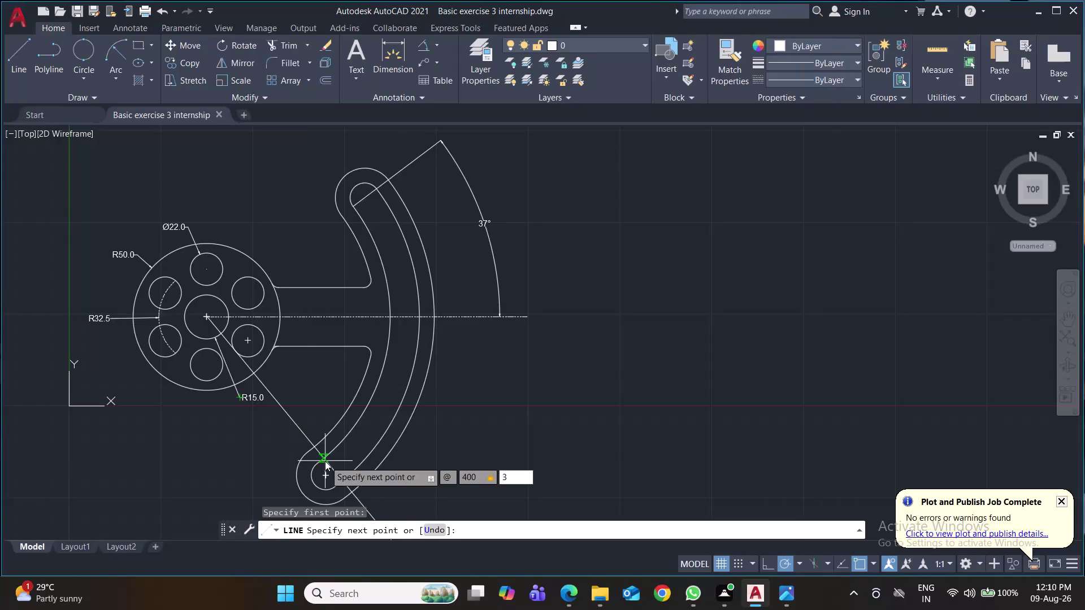
text(23)
key(Return)
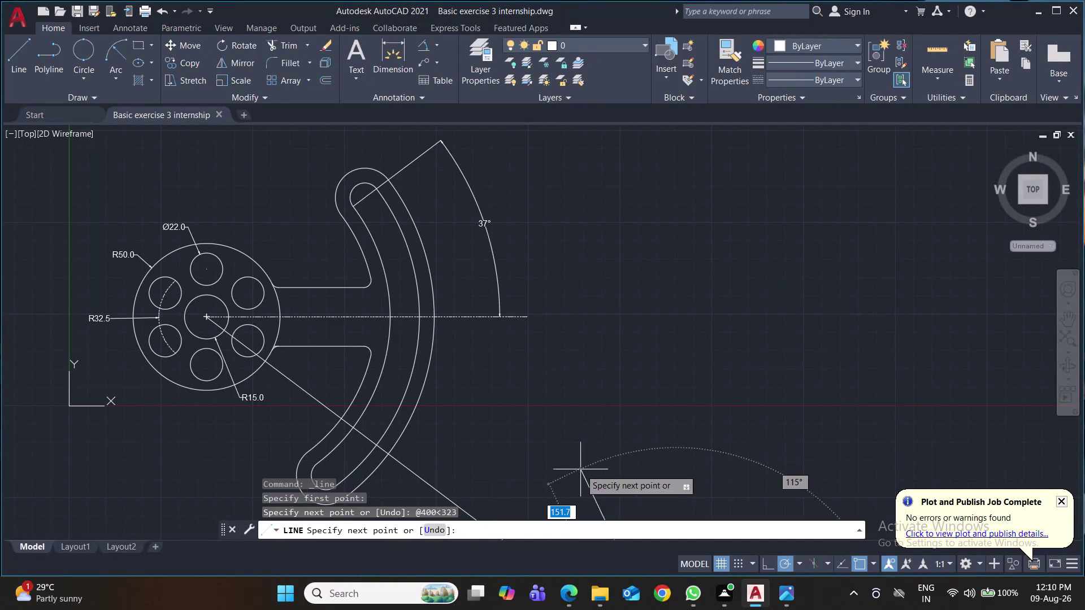
key(Return)
middle_drag(609, 459, 609, 373)
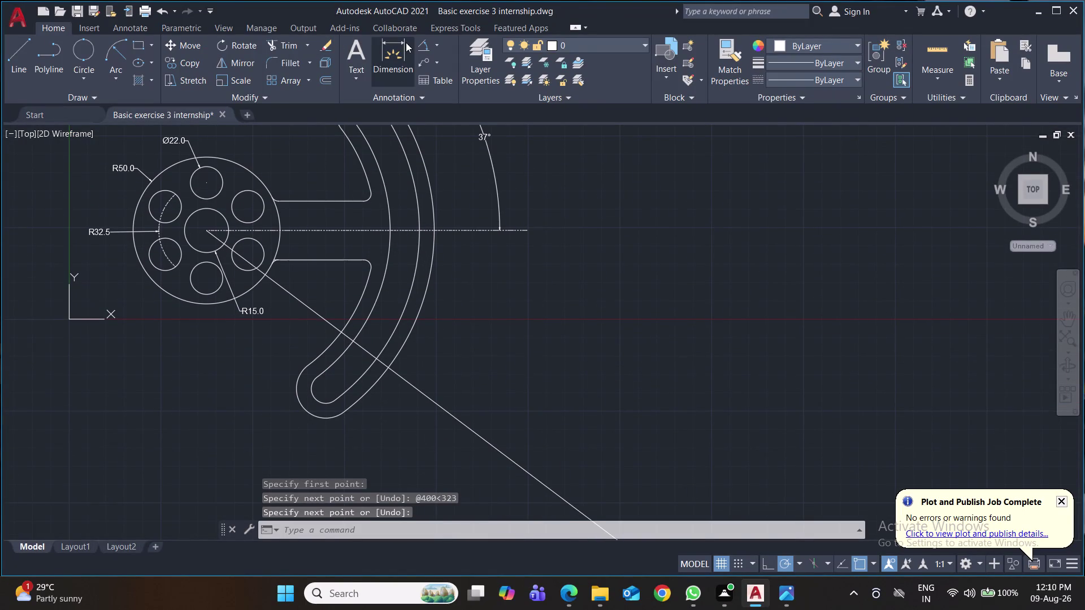
Add a 37° angular dimension between the horizontal centreline and the new line.
click(423, 42)
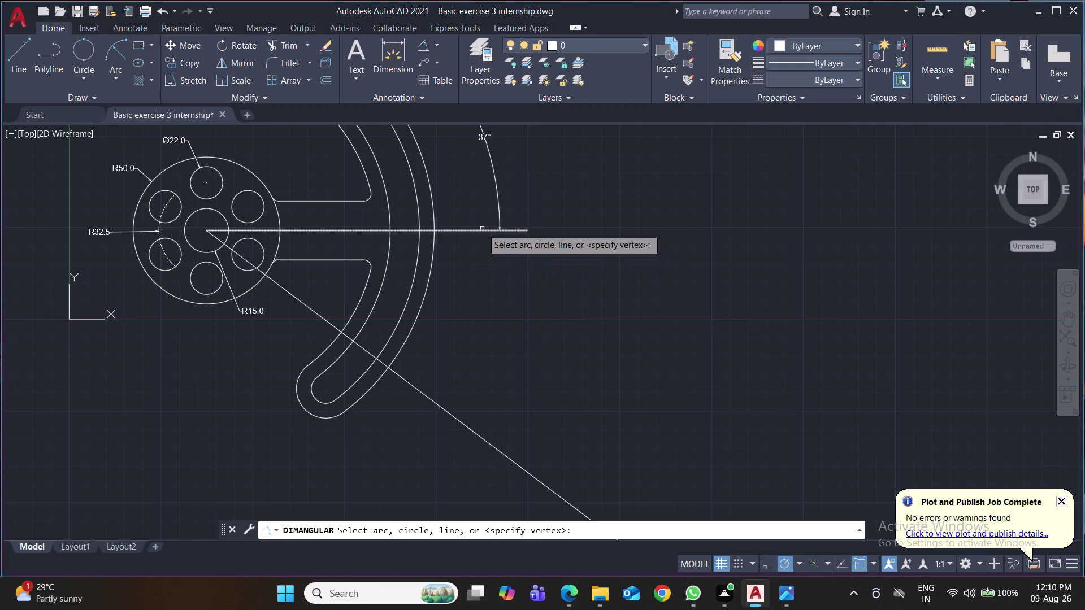
click(482, 229)
click(407, 383)
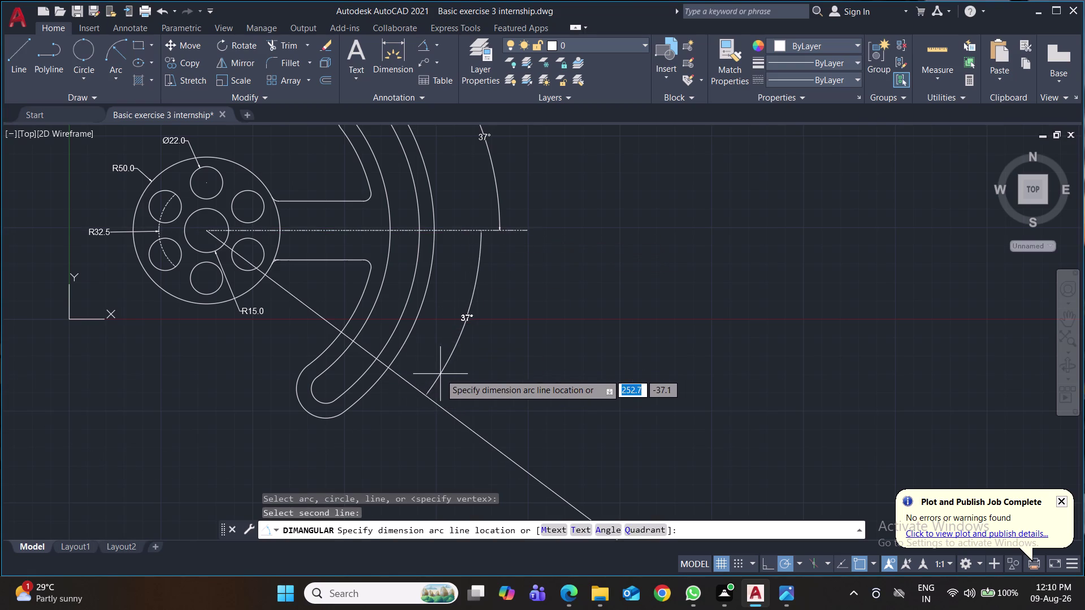
click(440, 374)
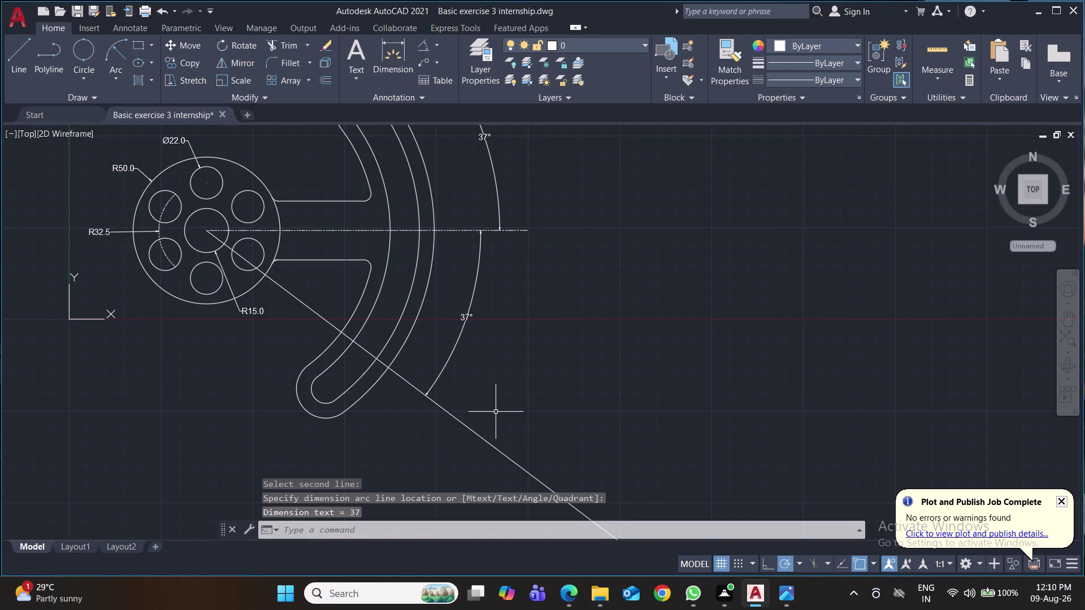
Trim the line beyond the arm and cut back the old arm end arcs.
key(t)
key(r)
key(Return)
click(468, 429)
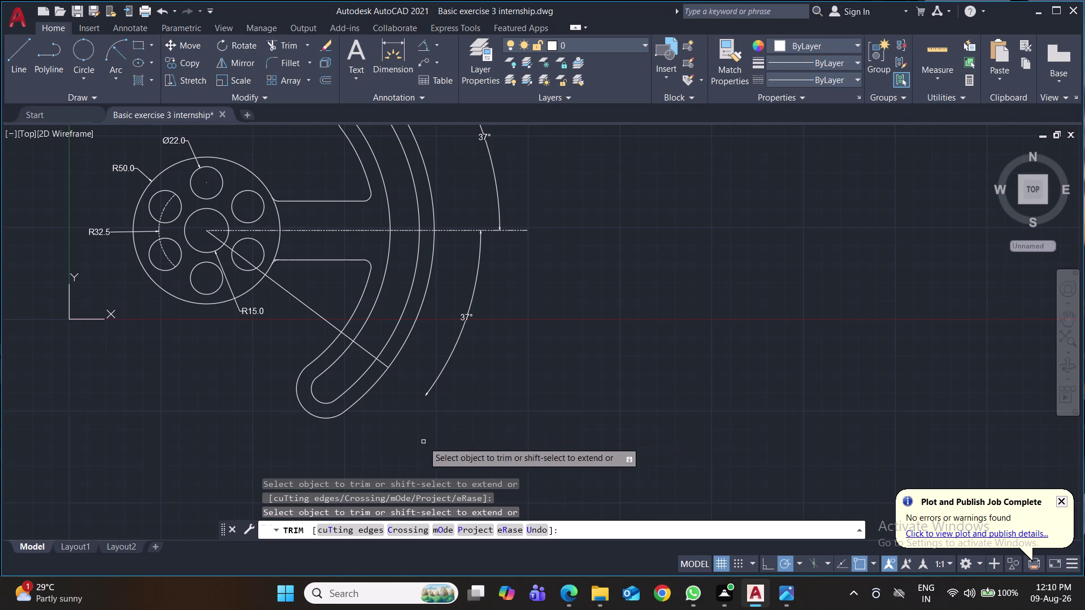
click(299, 347)
click(361, 427)
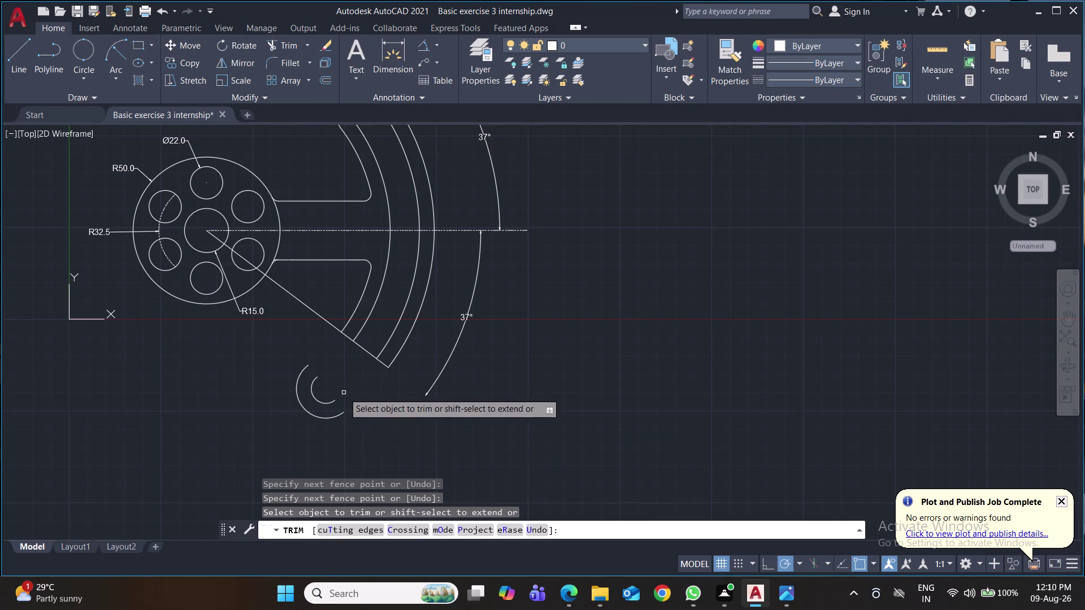
click(341, 379)
Trim the remaining old end fragments past the 37° line and save the drawing.
click(281, 413)
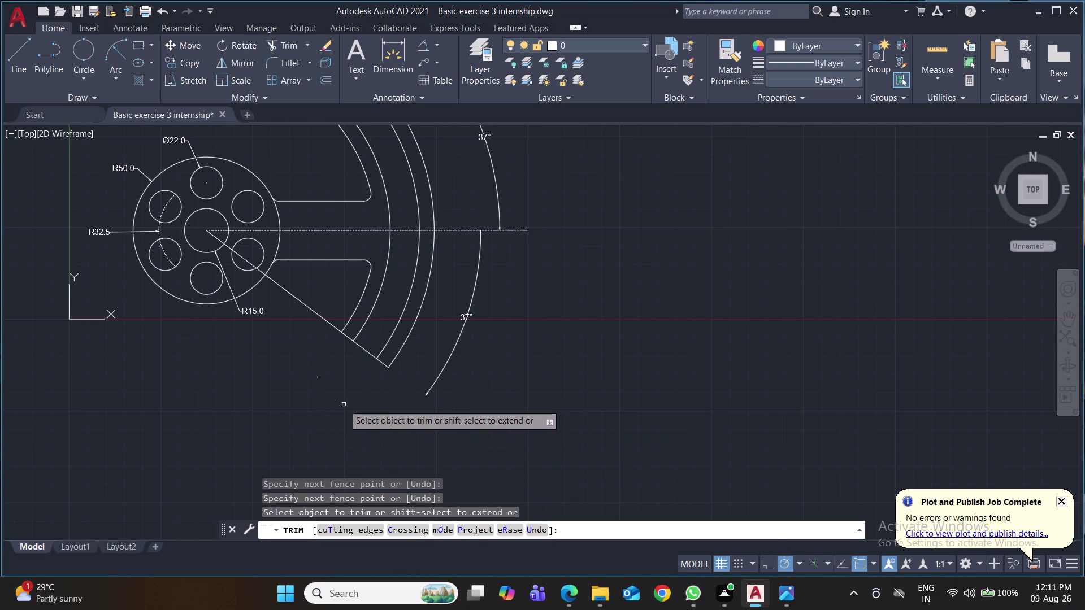
click(343, 405)
click(316, 377)
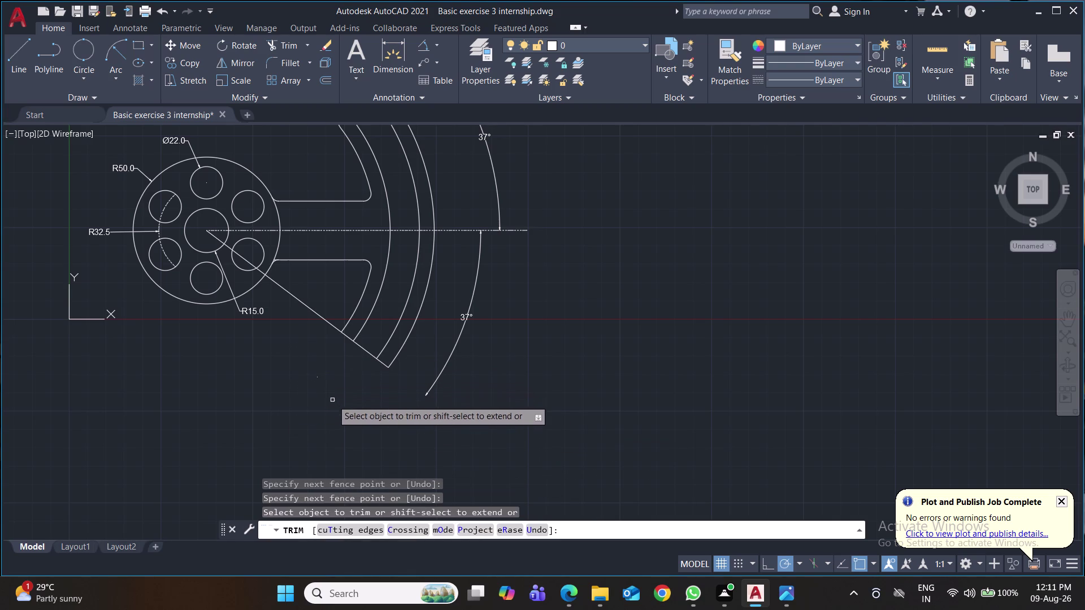
click(336, 402)
click(316, 377)
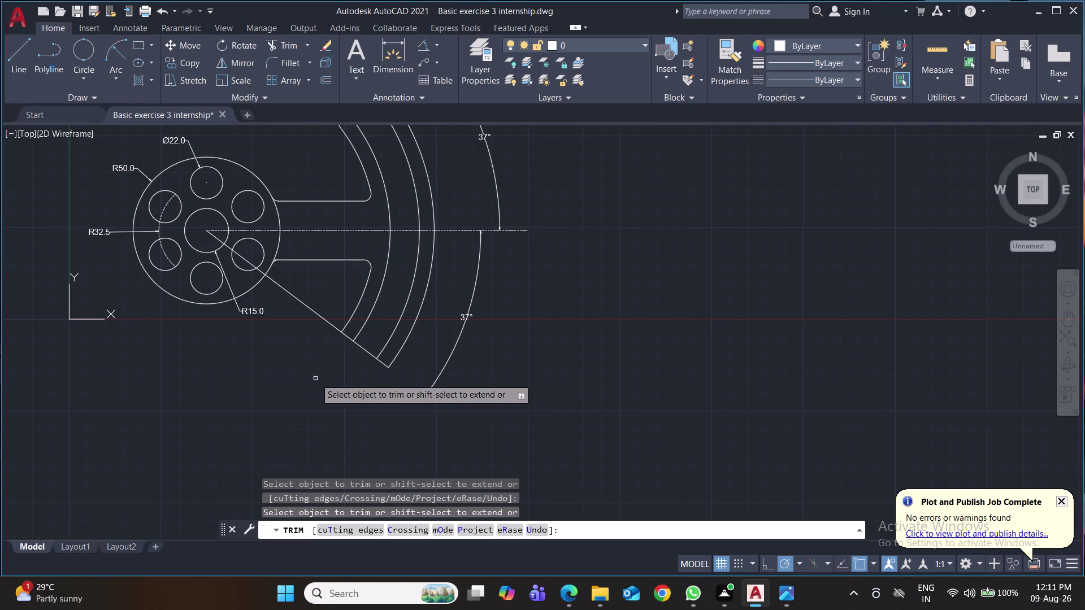
click(316, 379)
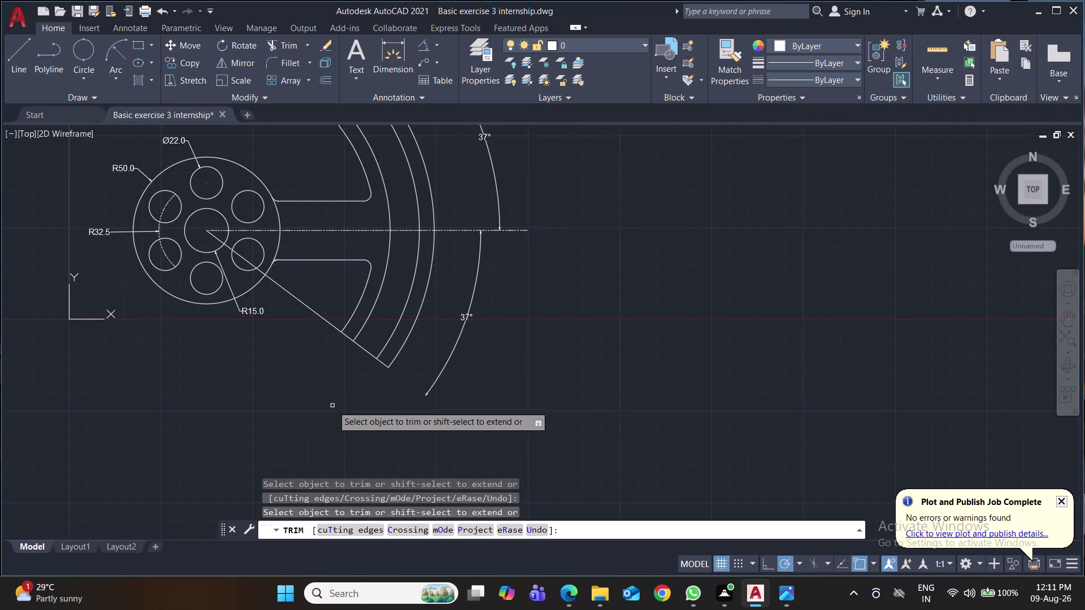
scroll(up, 3)
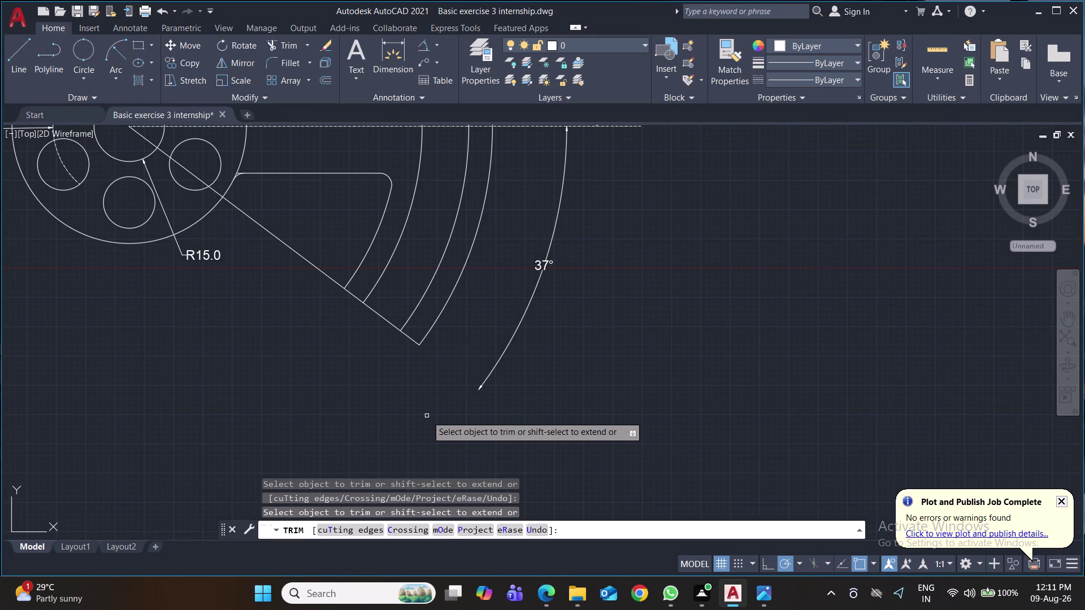
key(ctrl+s)
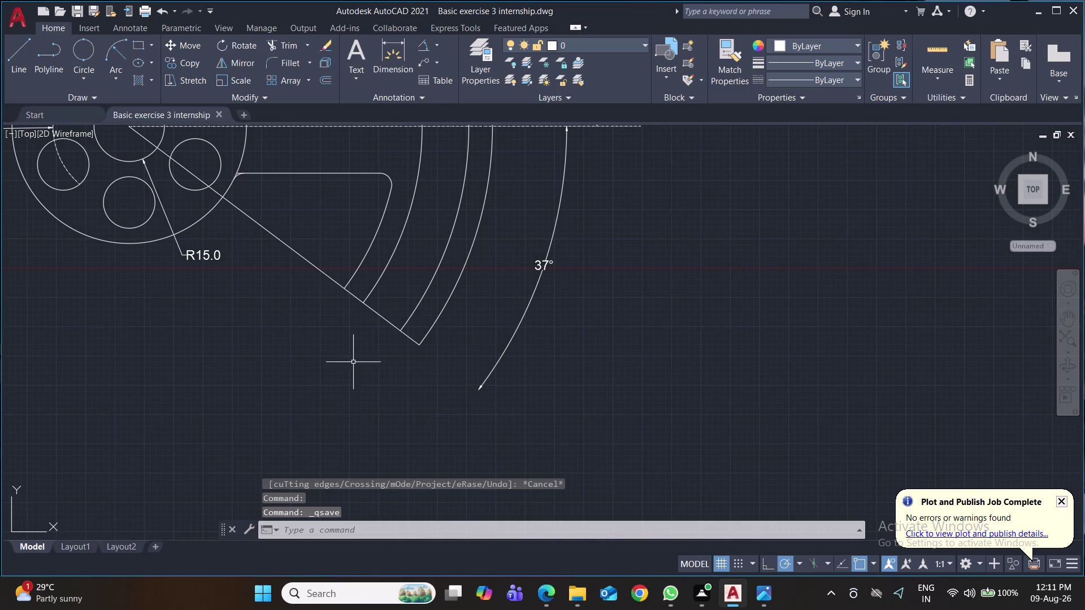
click(80, 53)
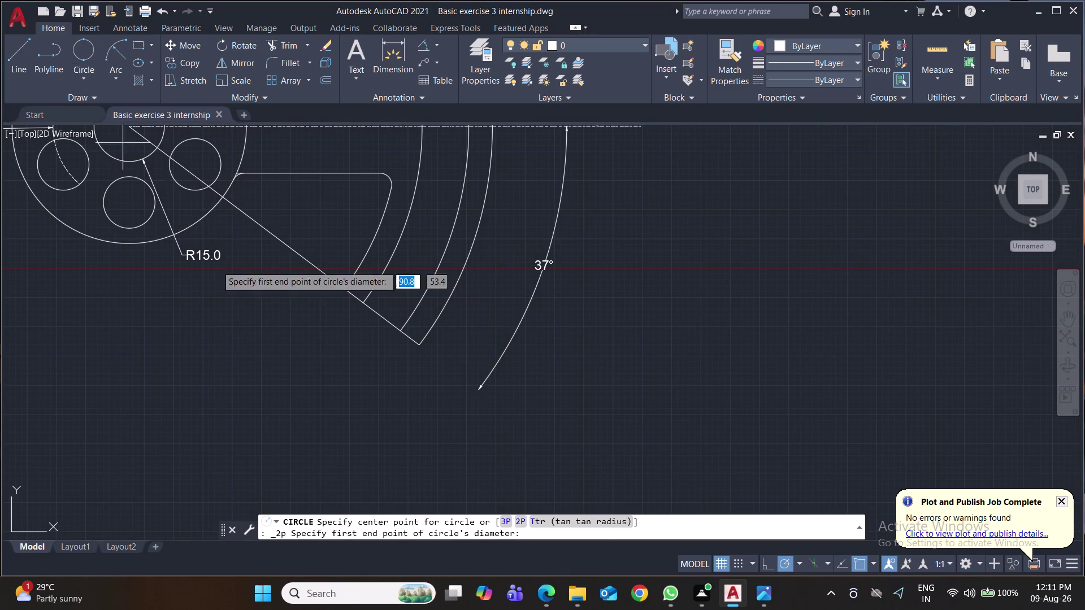
Draw two 2-point circles spanning the arm and slot widths, then save.
click(341, 287)
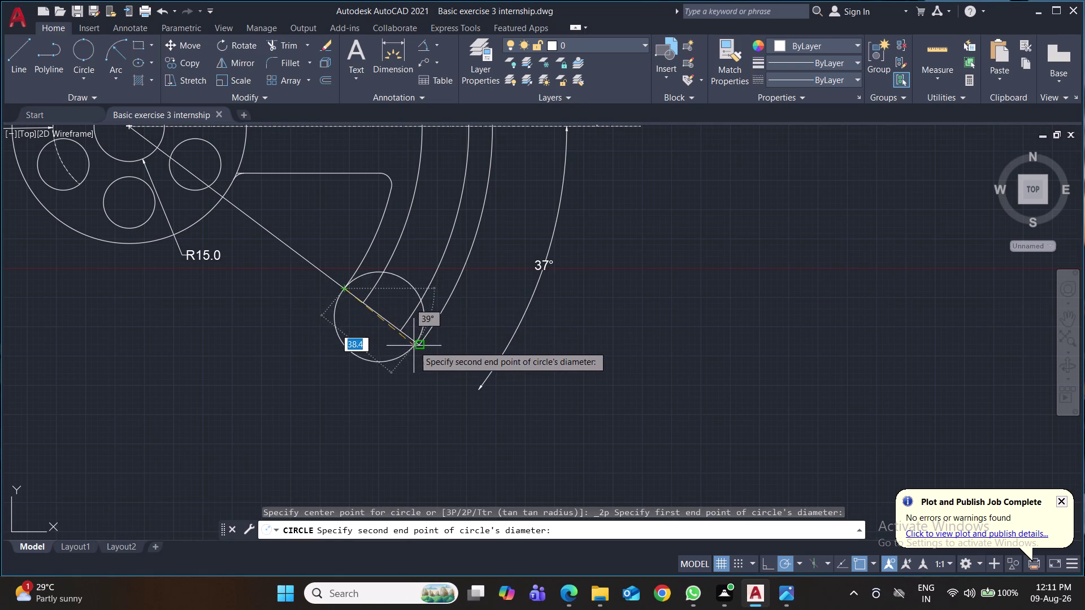
click(418, 346)
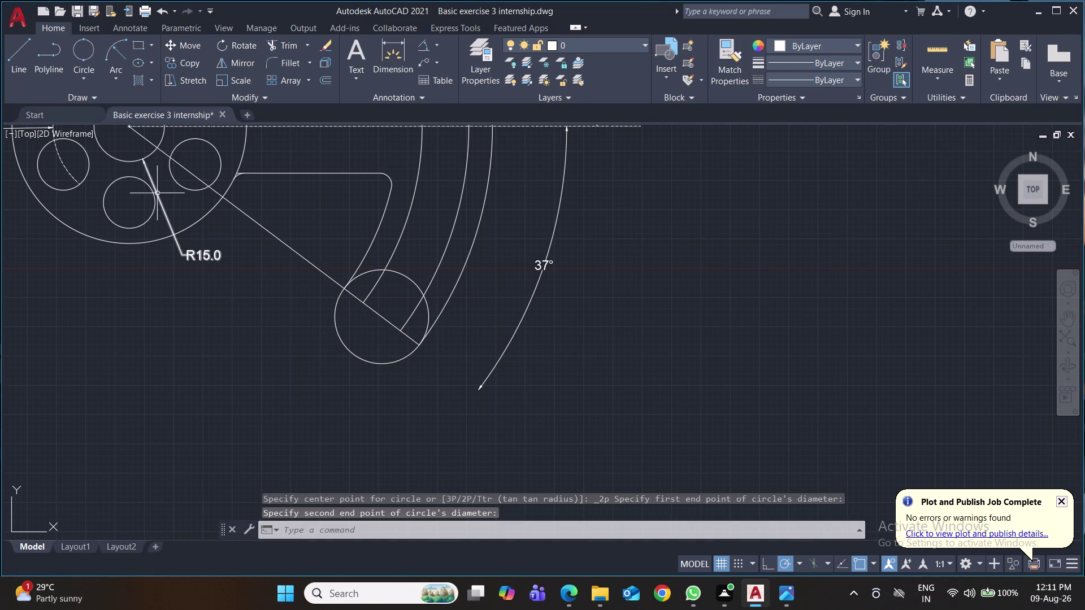
click(87, 57)
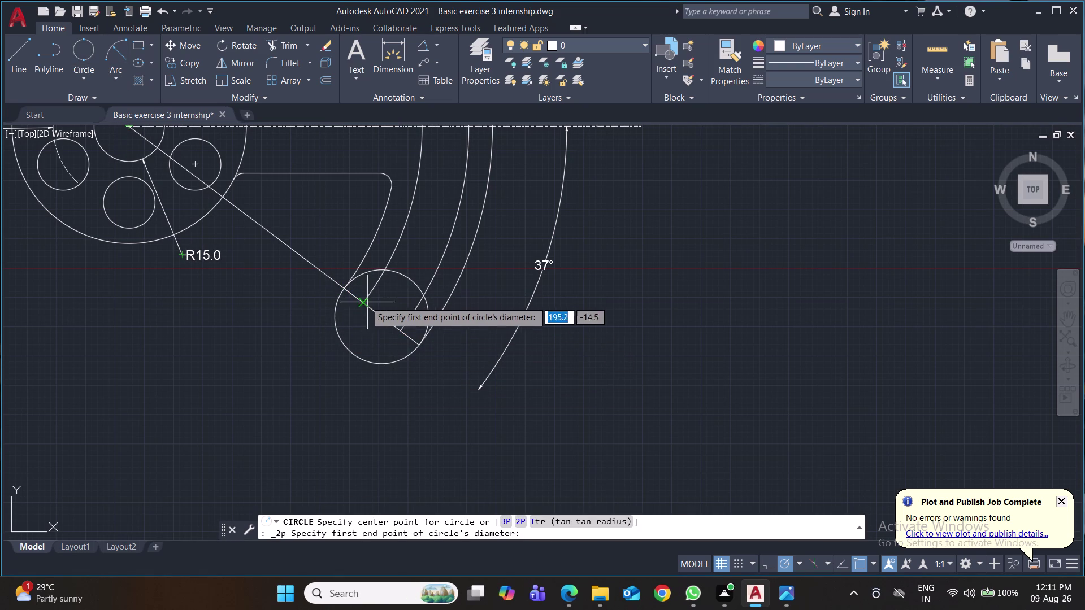
click(364, 303)
click(400, 332)
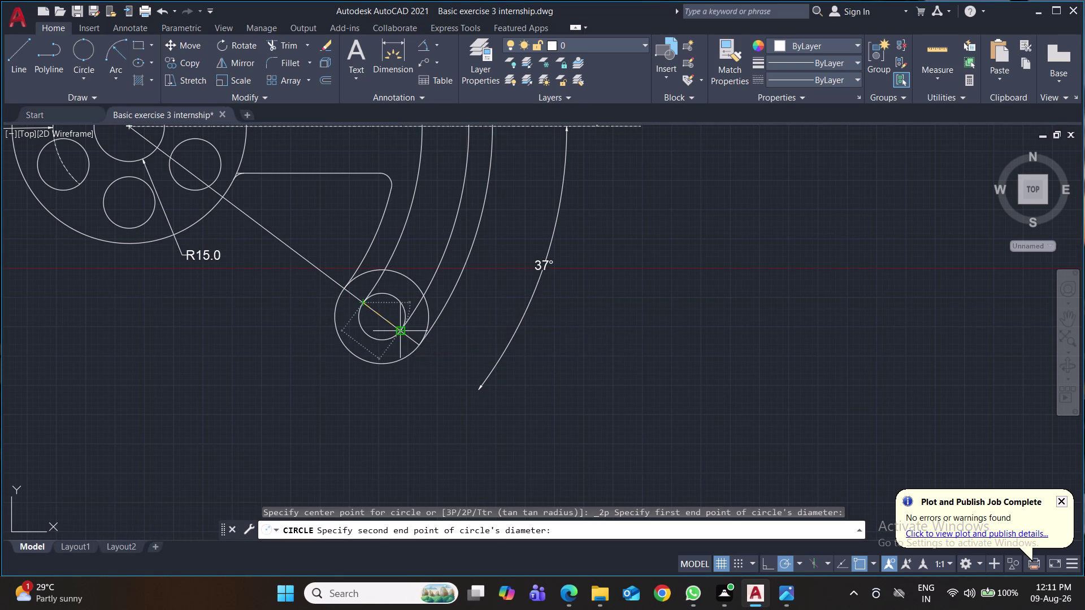
key(ctrl+s)
Trim the unwanted inner halves of the arm and slot circles.
text(t)
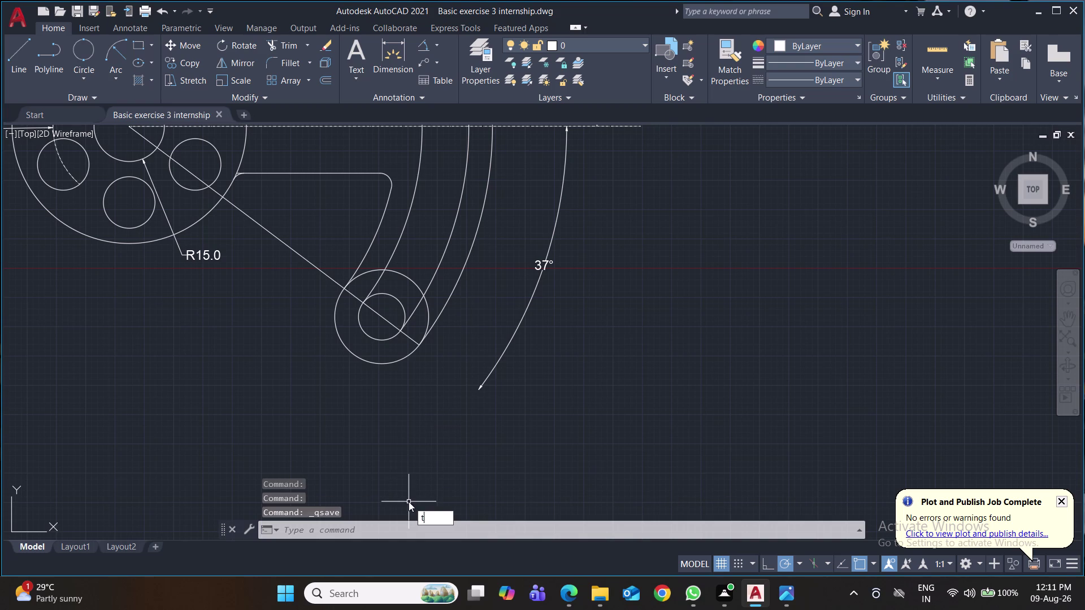
text(r)
key(Return)
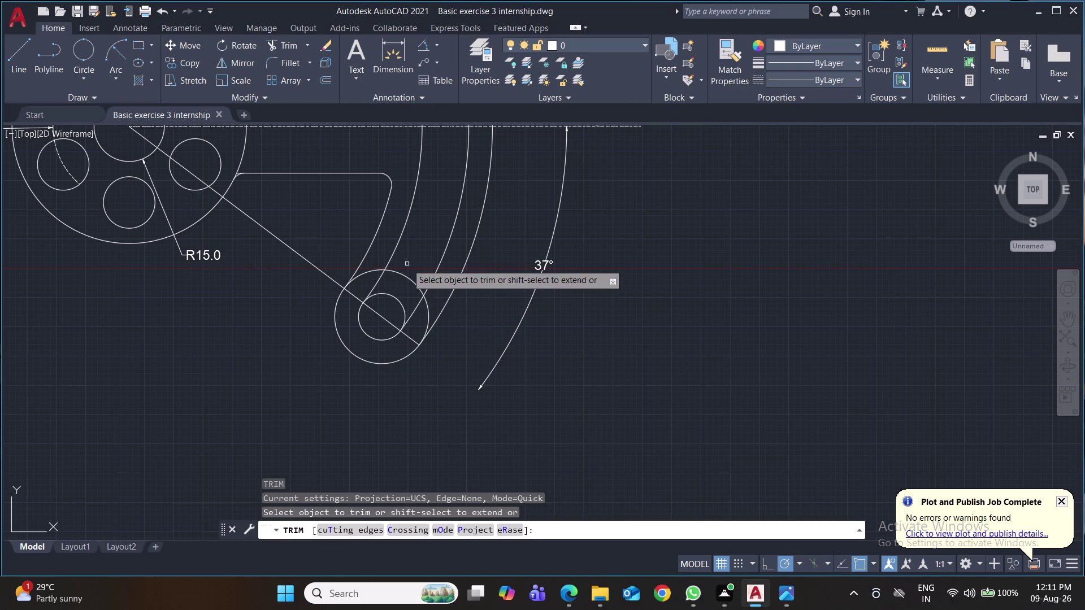
click(413, 253)
click(387, 308)
click(389, 302)
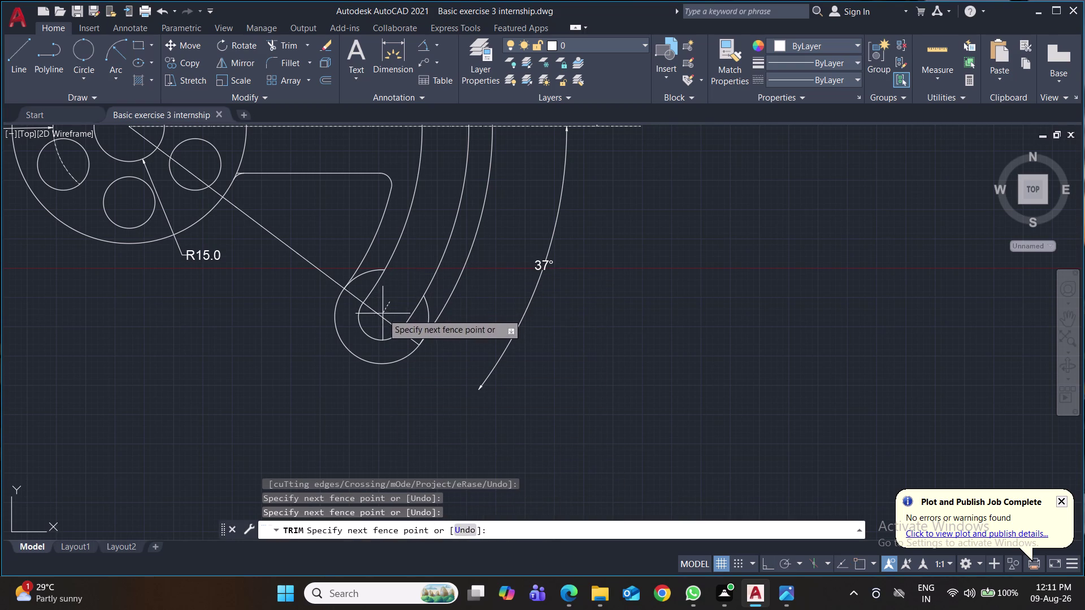
click(378, 319)
click(370, 265)
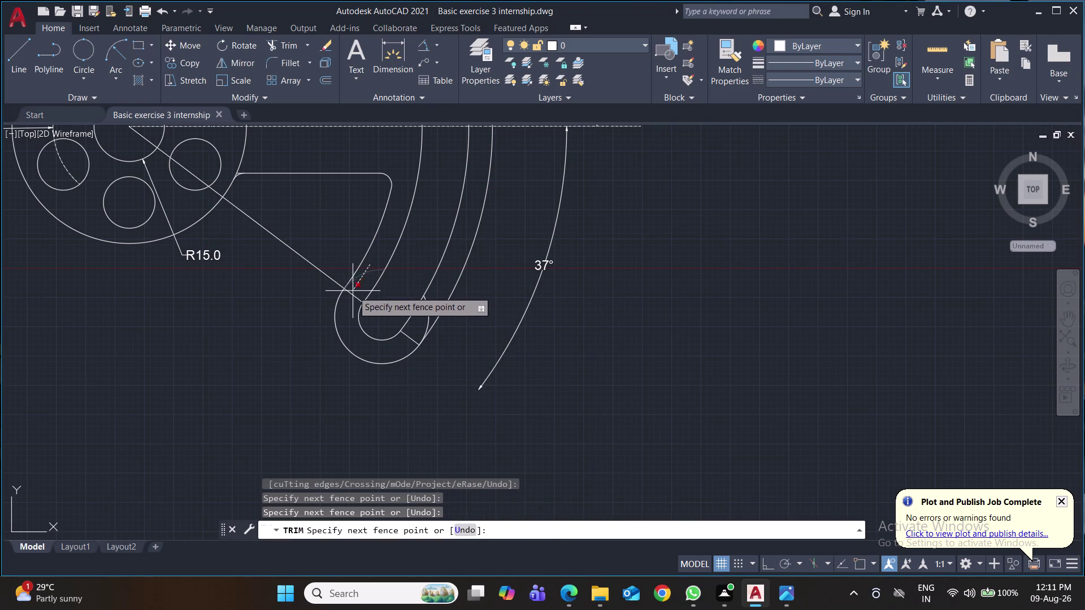
click(349, 297)
click(433, 304)
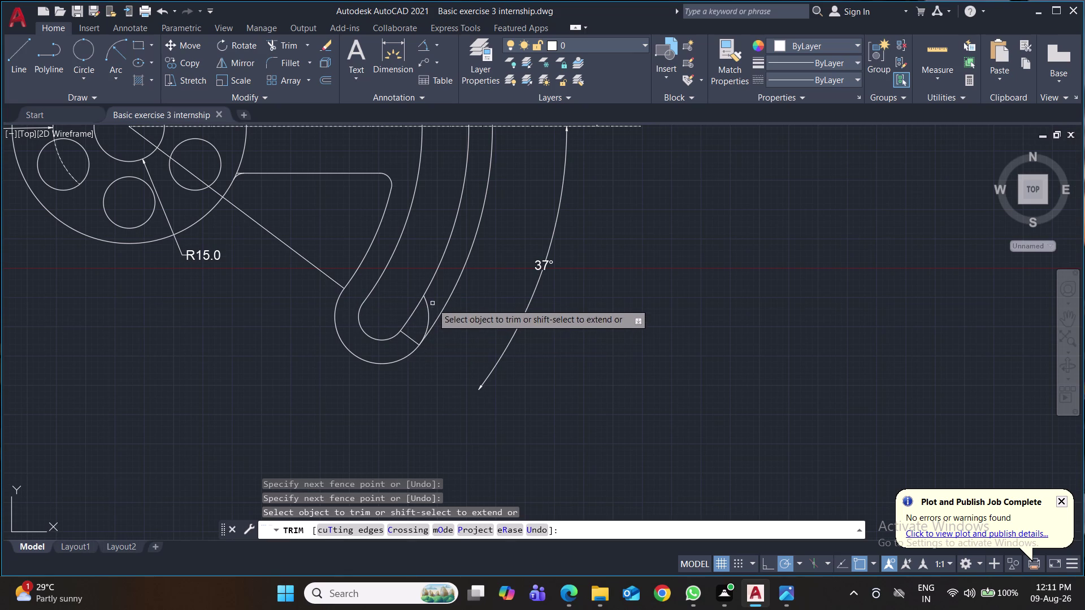
click(424, 317)
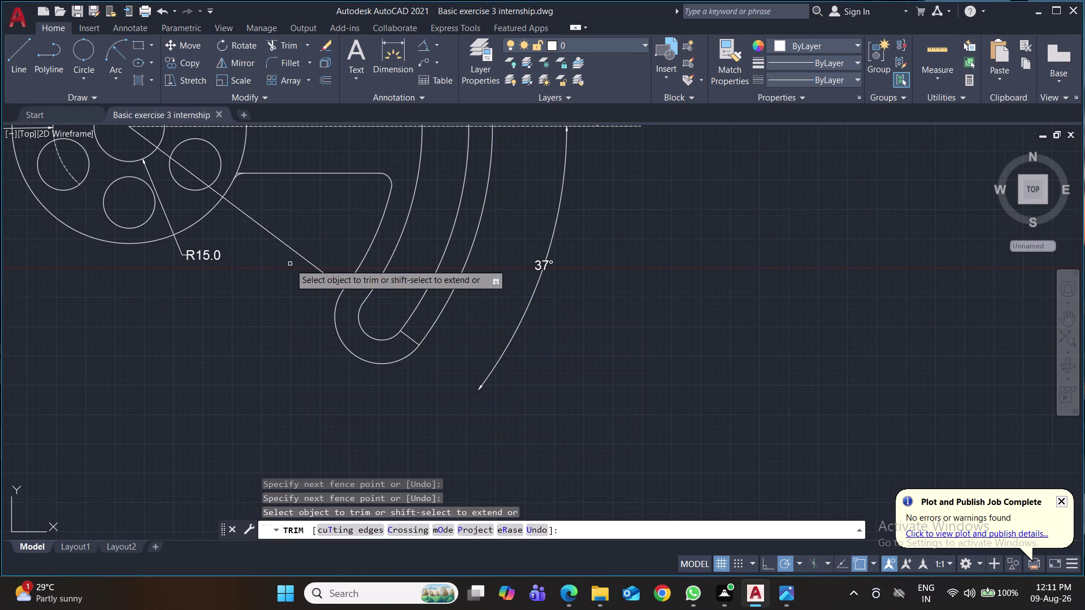
Trim the leftover radial line inside the arm, hub and neck.
click(294, 253)
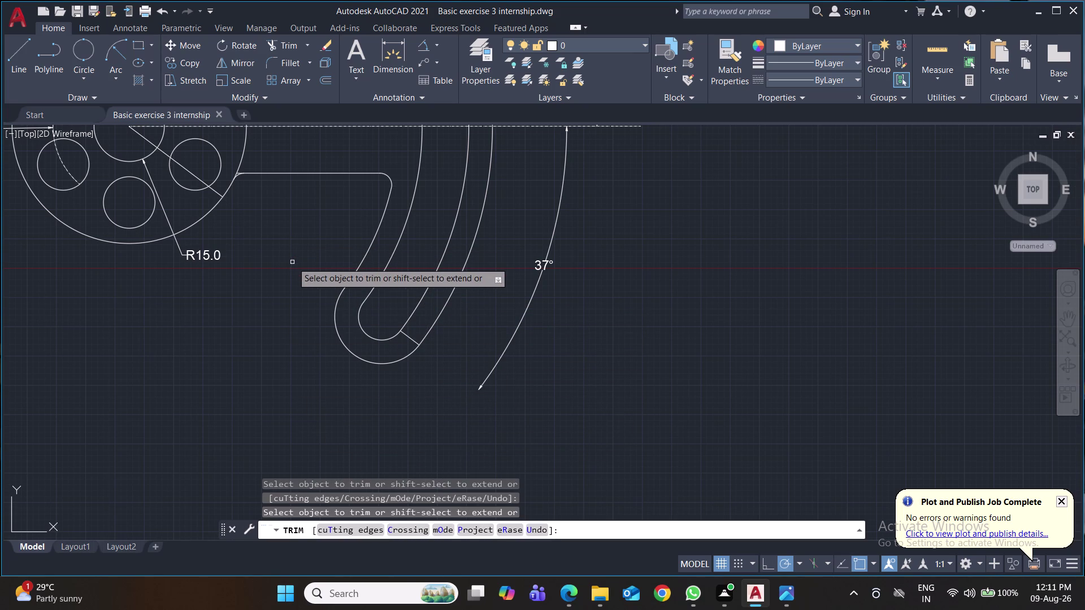
middle_drag(284, 265, 391, 395)
click(252, 268)
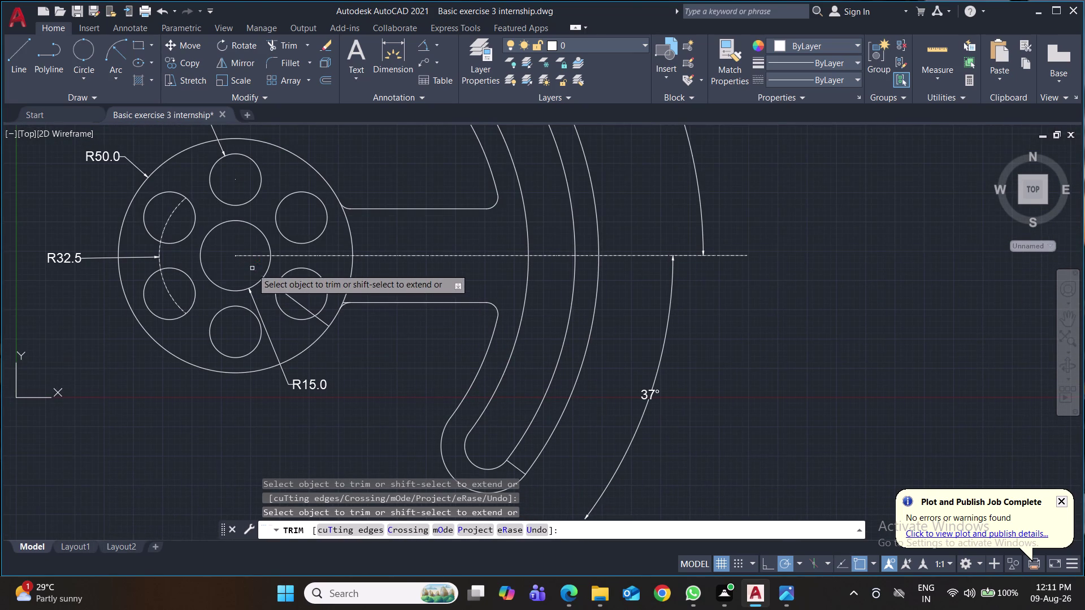
click(271, 284)
click(289, 298)
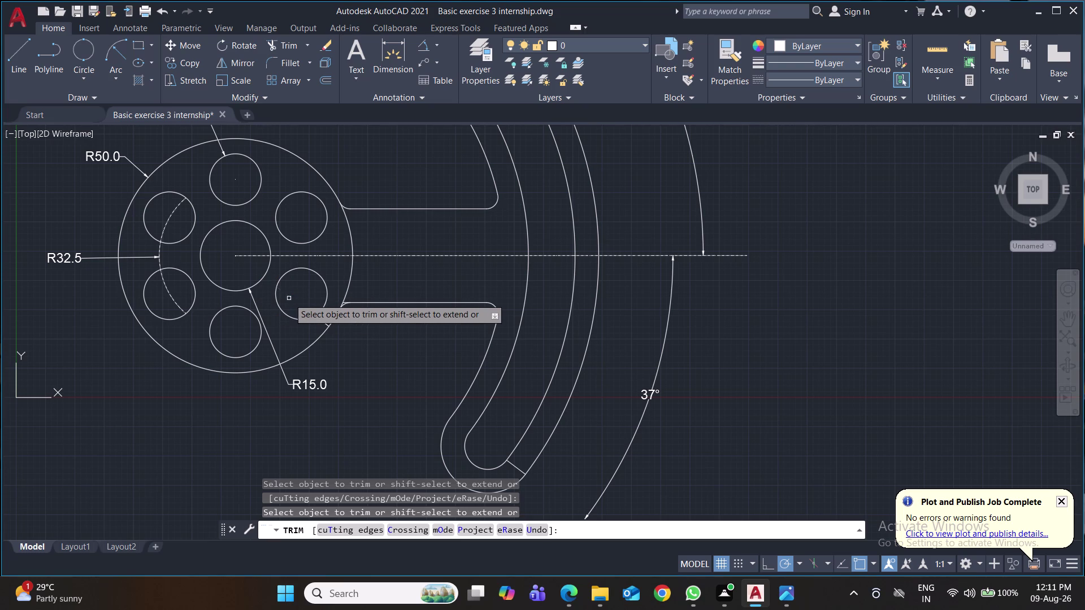
click(325, 321)
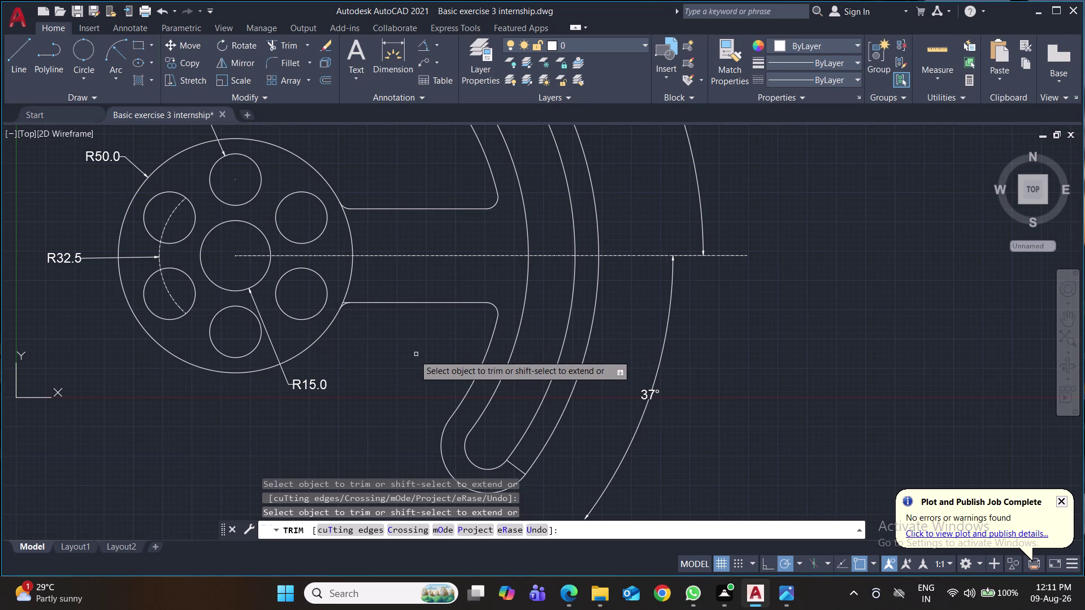
scroll(down, 3)
middle_drag(725, 344, 641, 296)
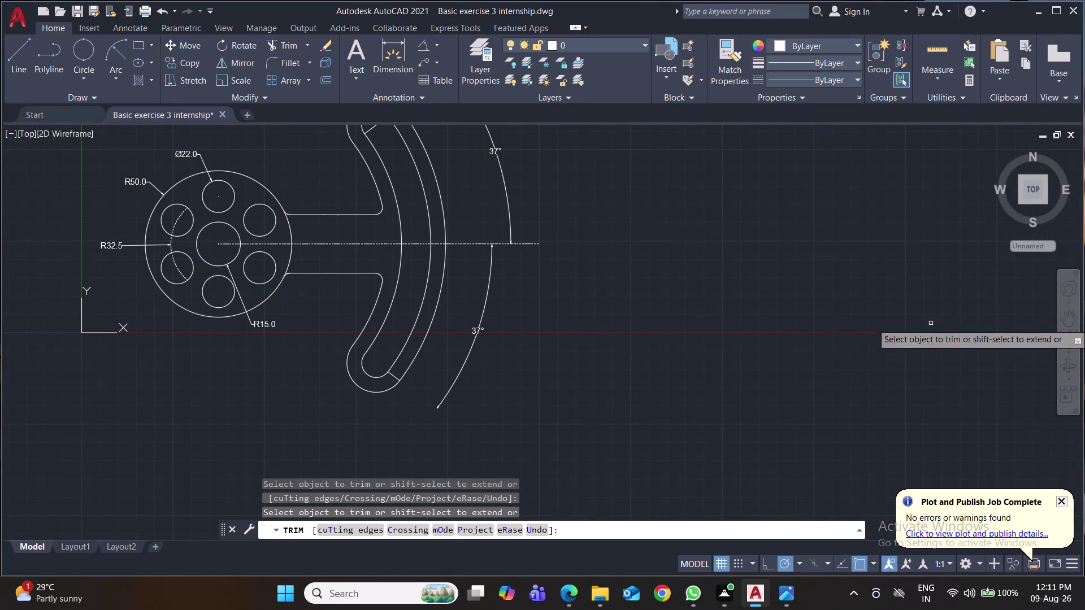
Dimension the 37° angle between the centreline and lower radial line.
click(424, 44)
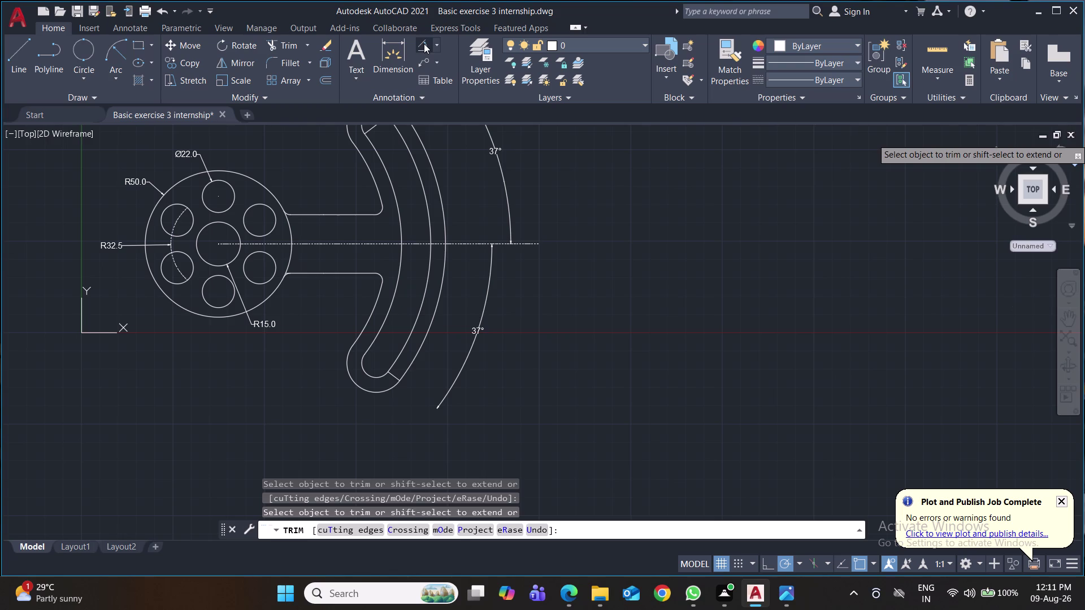
click(396, 376)
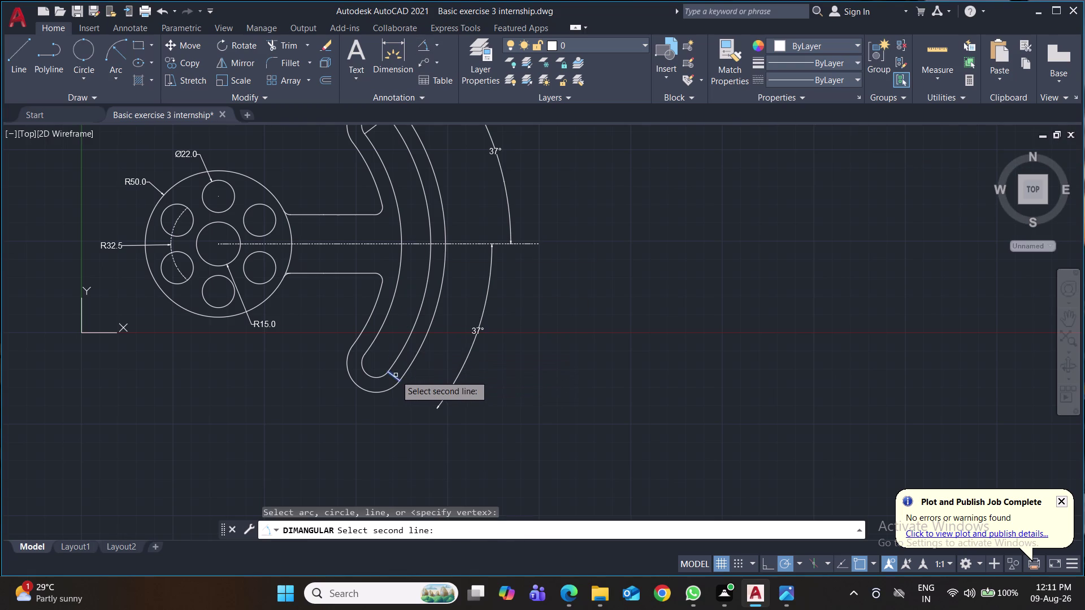
click(455, 245)
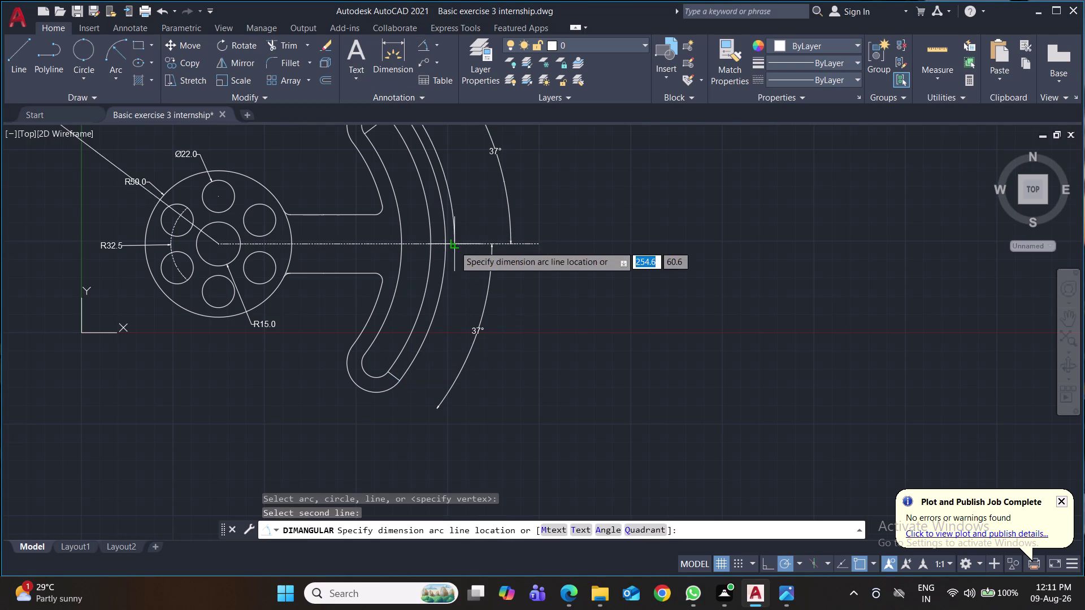
click(497, 331)
Erase the old 37° angle dimension.
click(481, 329)
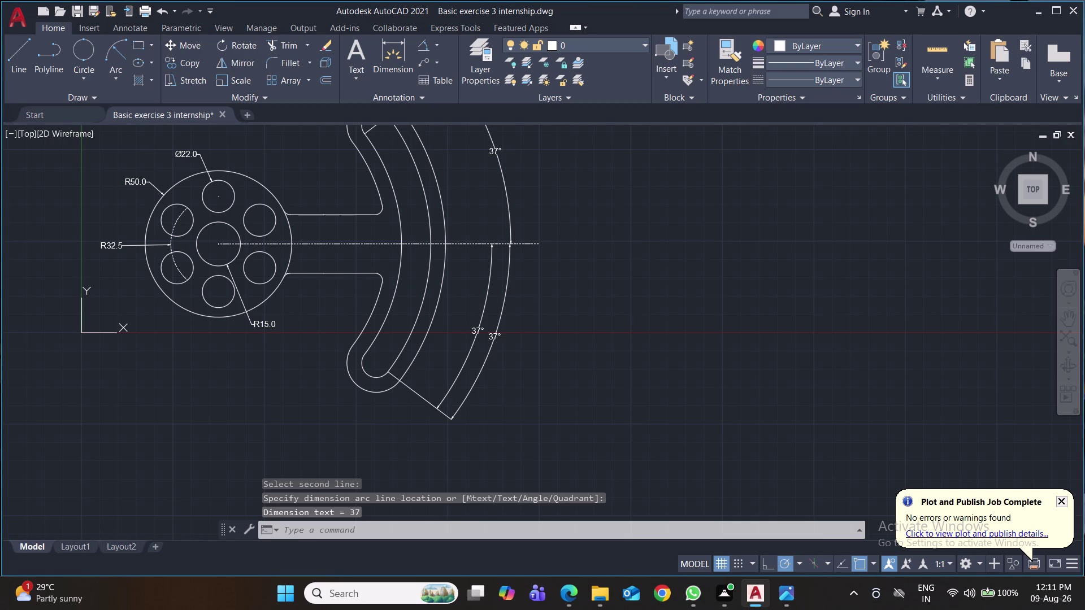
key(Delete)
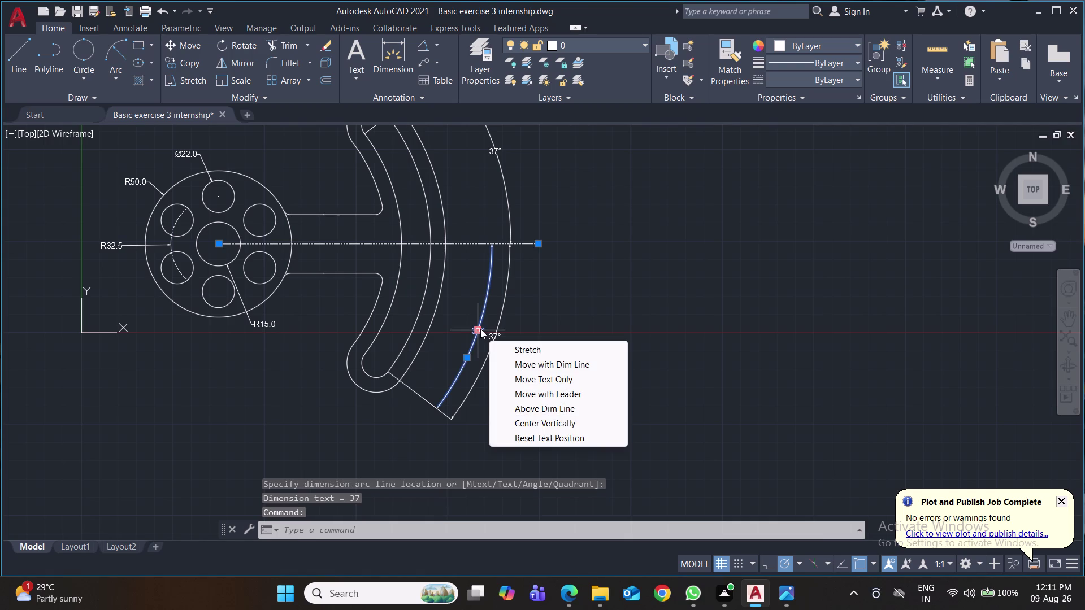
click(486, 317)
key(Delete)
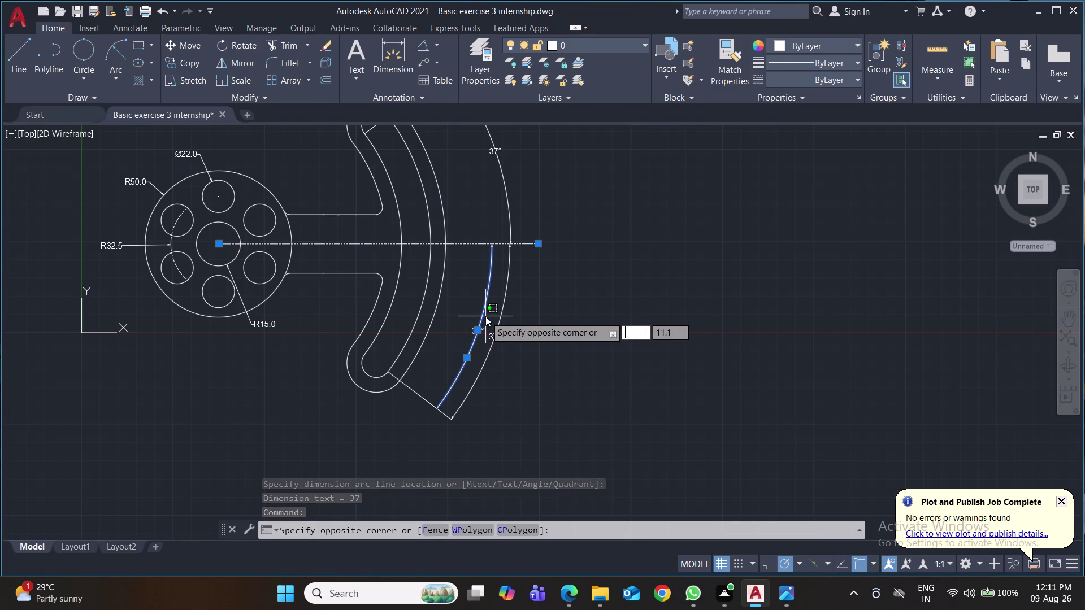
click(486, 316)
key(Delete)
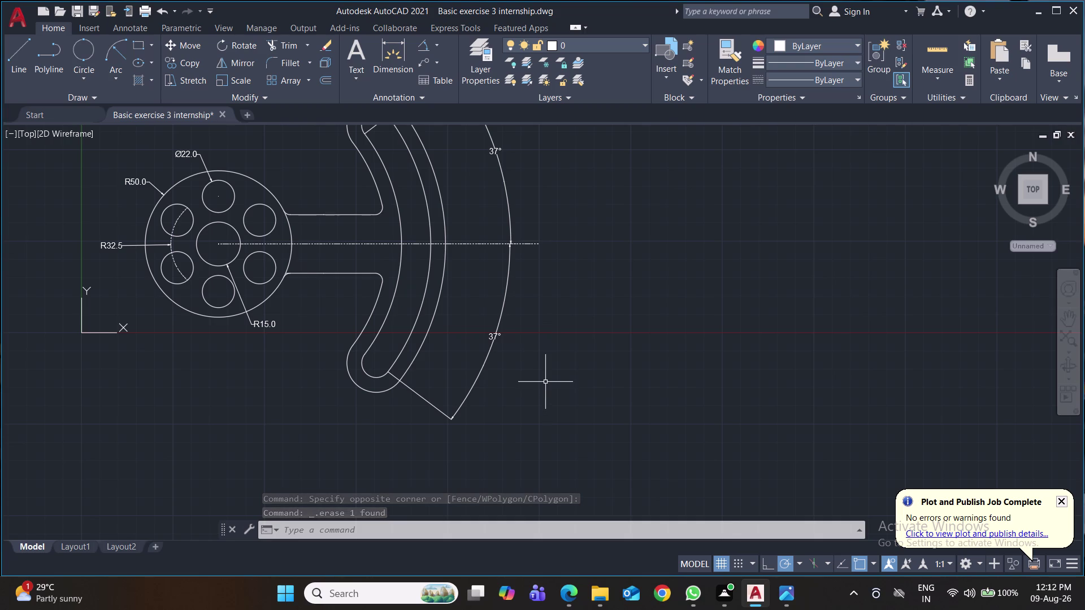
scroll(down, 3)
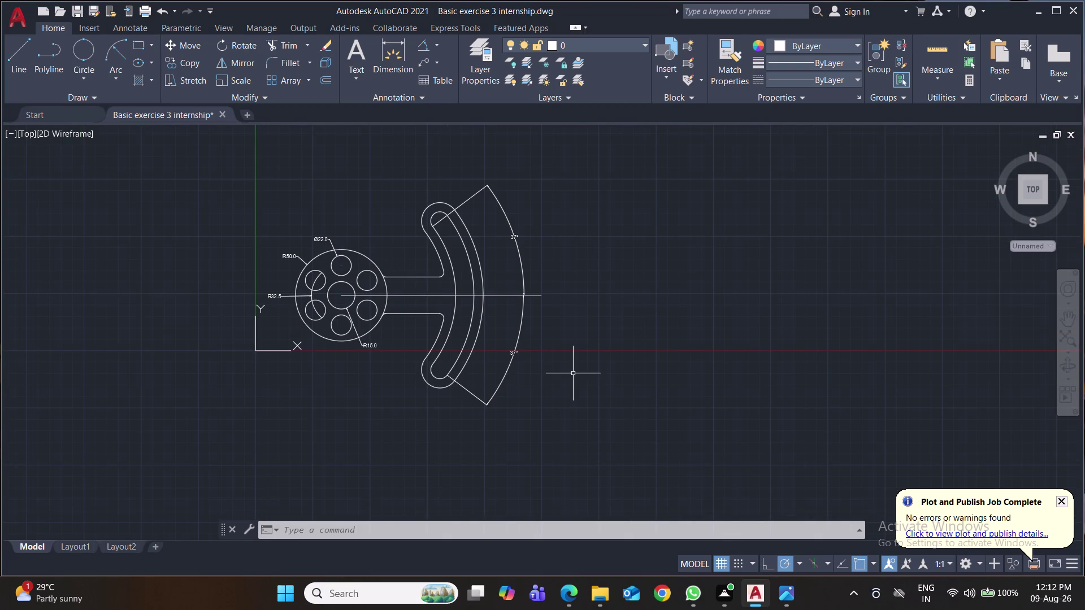
Start a three-point arc at the top slot-end centre, then cancel the misplaced attempt.
scroll(up, 3)
middle_drag(573, 374, 628, 406)
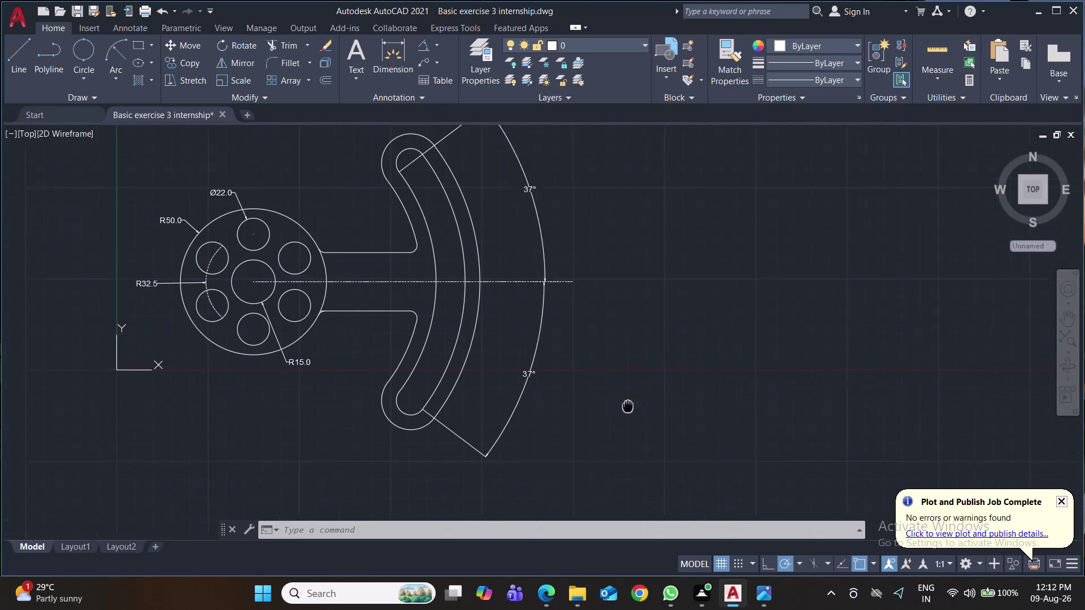
middle_drag(628, 406, 682, 410)
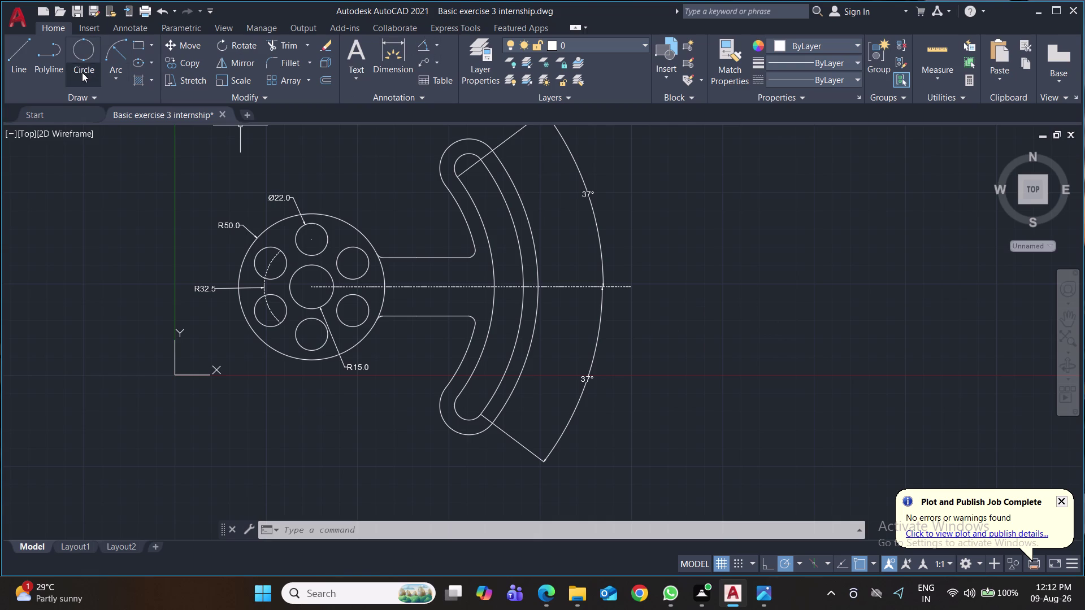
click(110, 72)
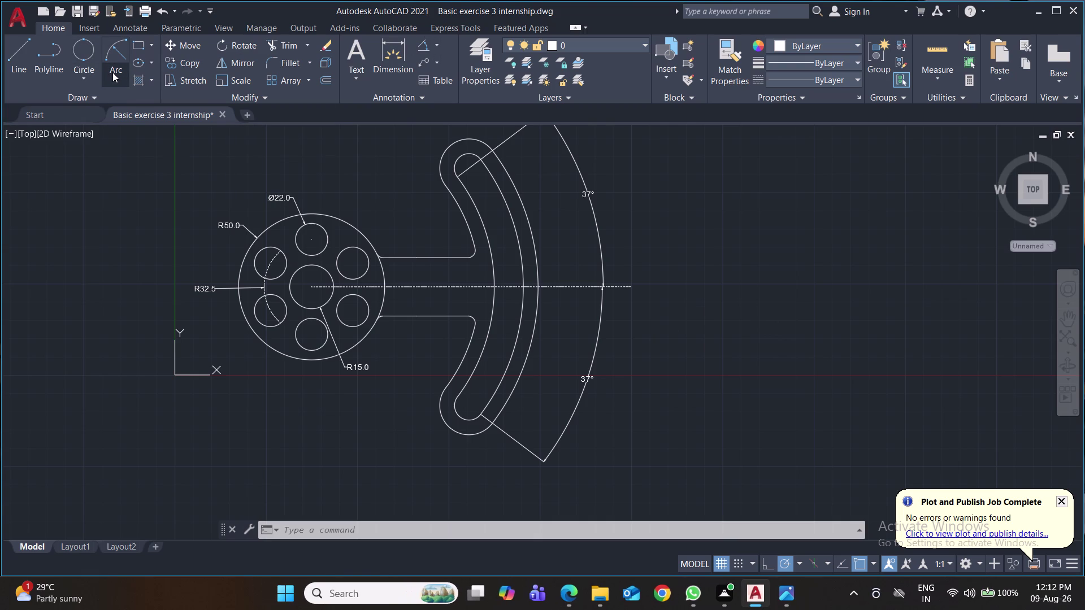
click(150, 106)
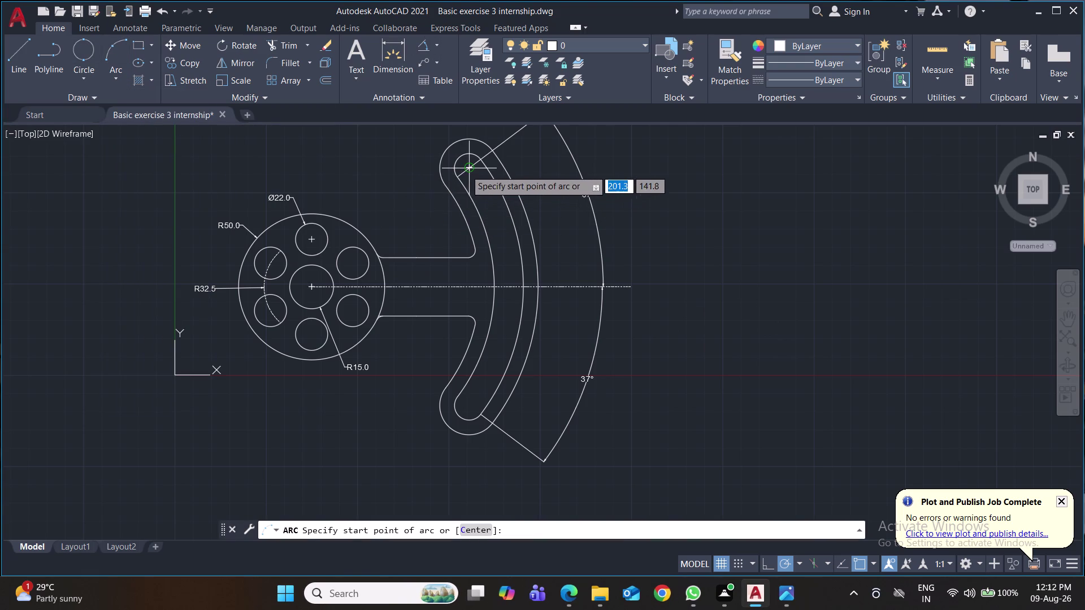
click(469, 169)
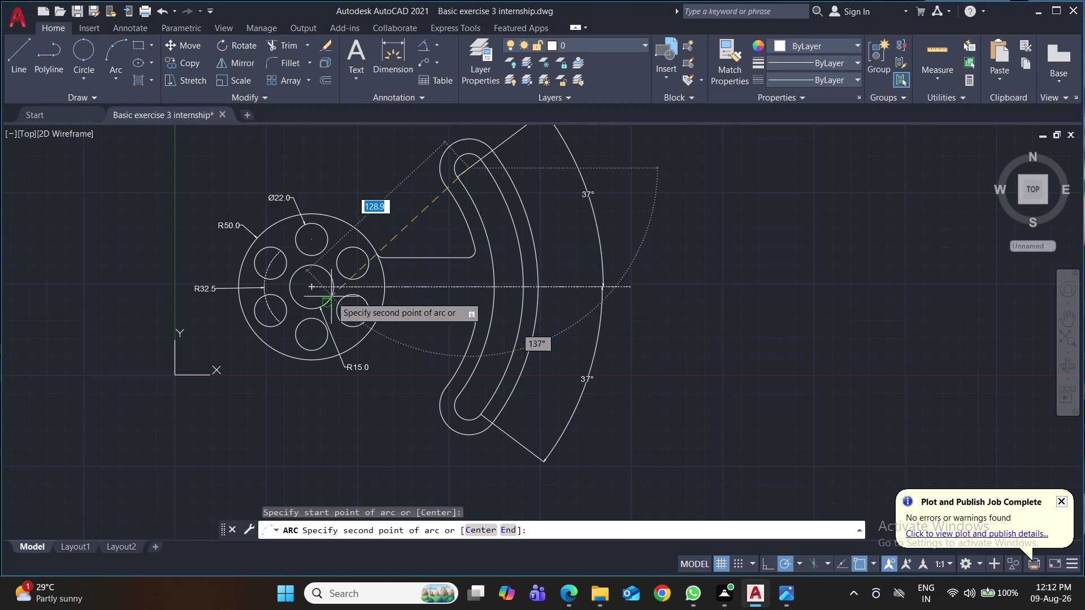
click(311, 290)
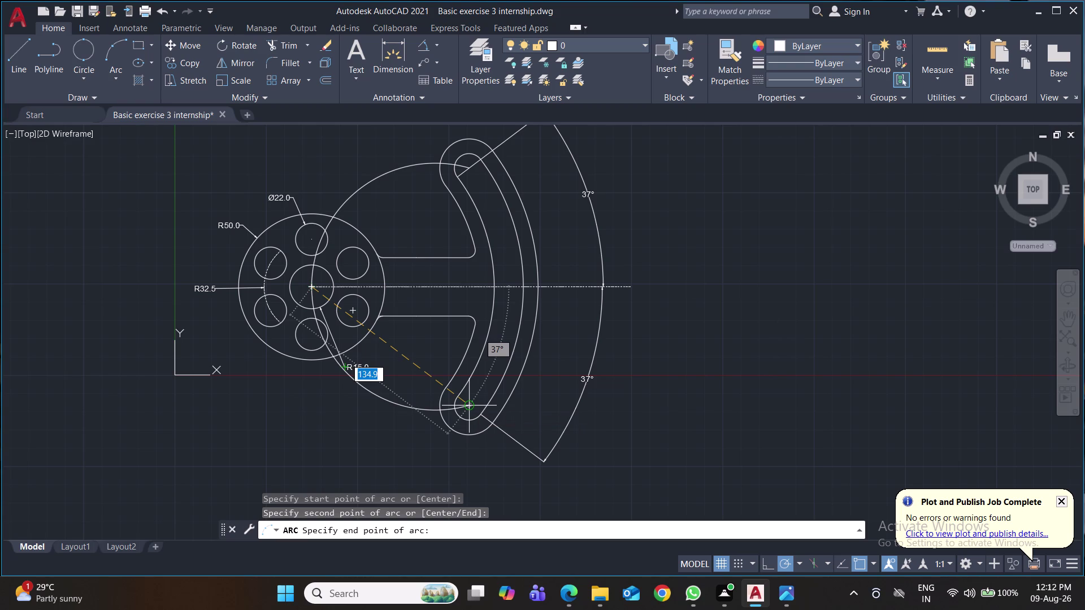
key(Escape)
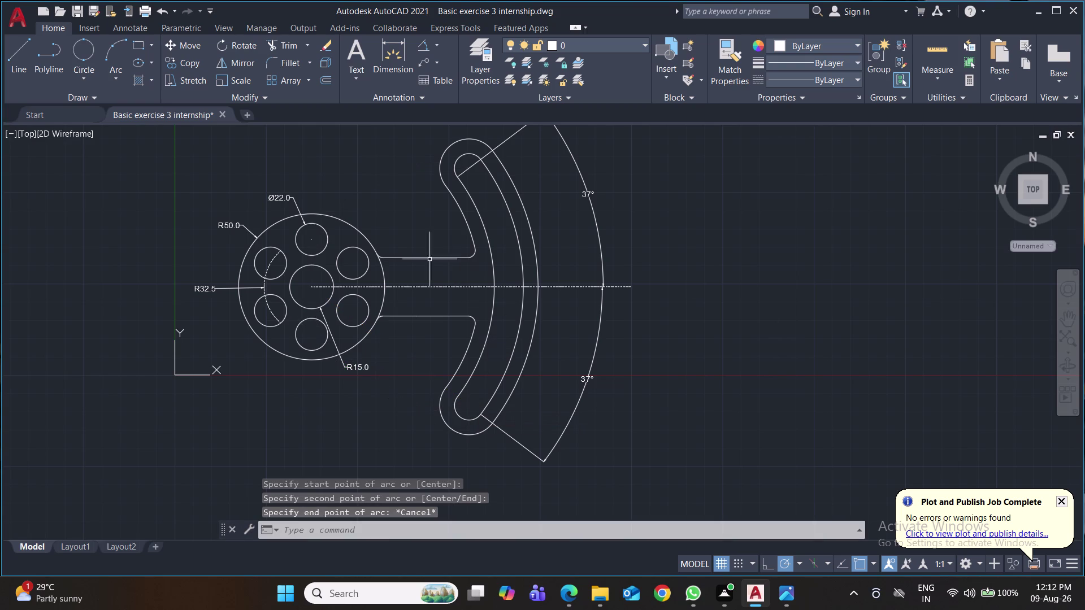
Draw a three-point arc from the top slot-end centre through the slot middle to the lower end.
click(115, 52)
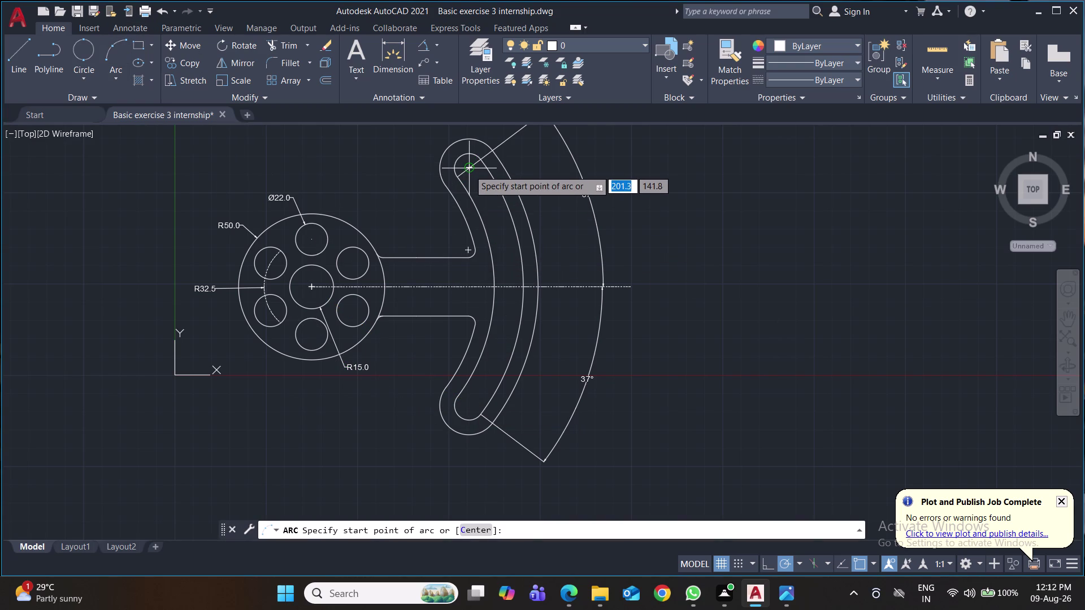
click(469, 170)
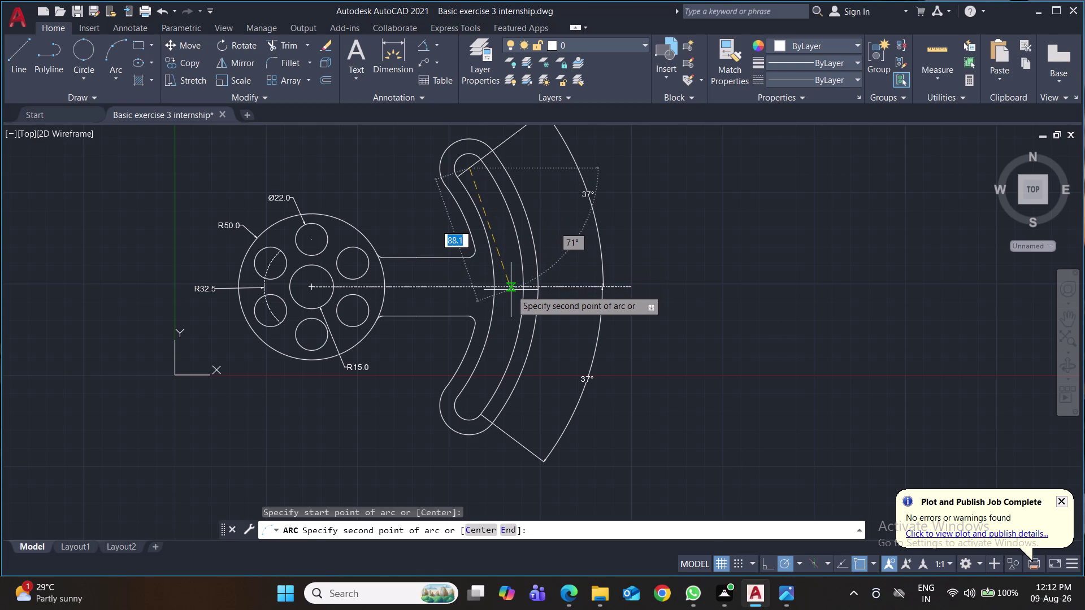
click(510, 288)
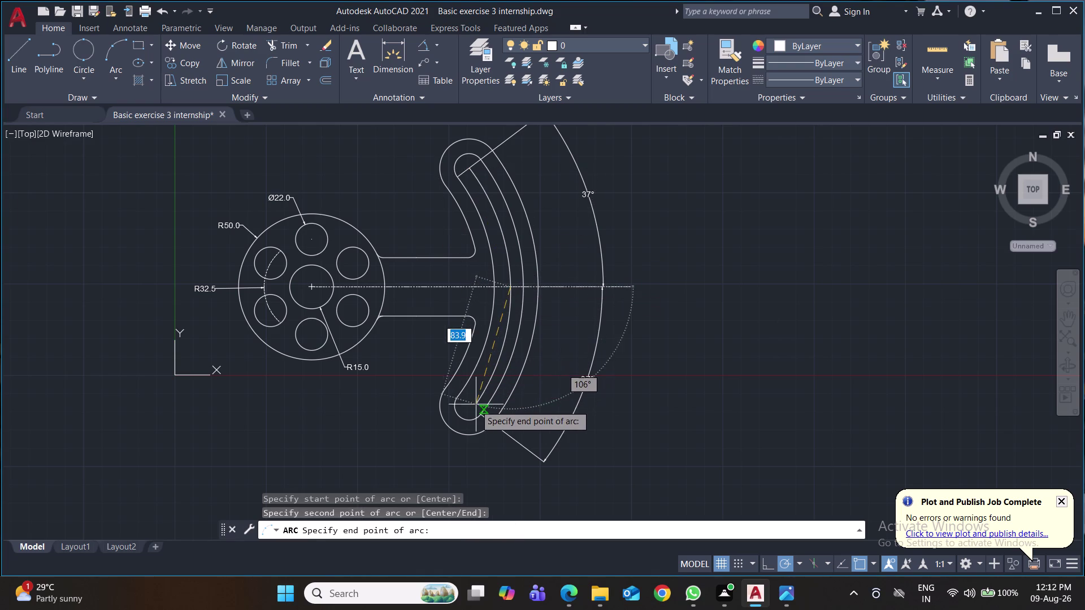
scroll(up, 3)
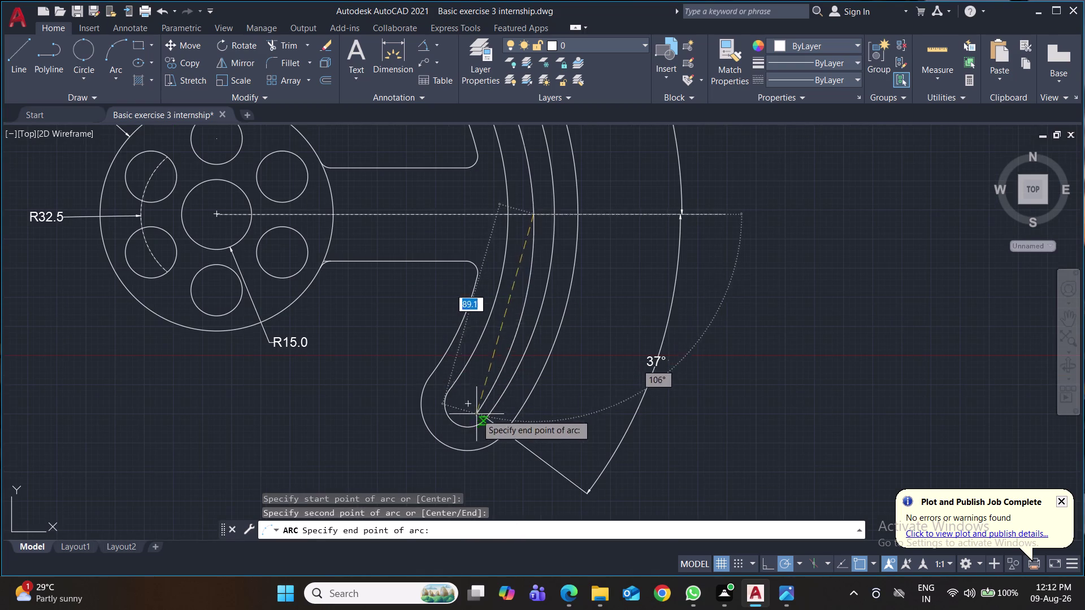
click(472, 406)
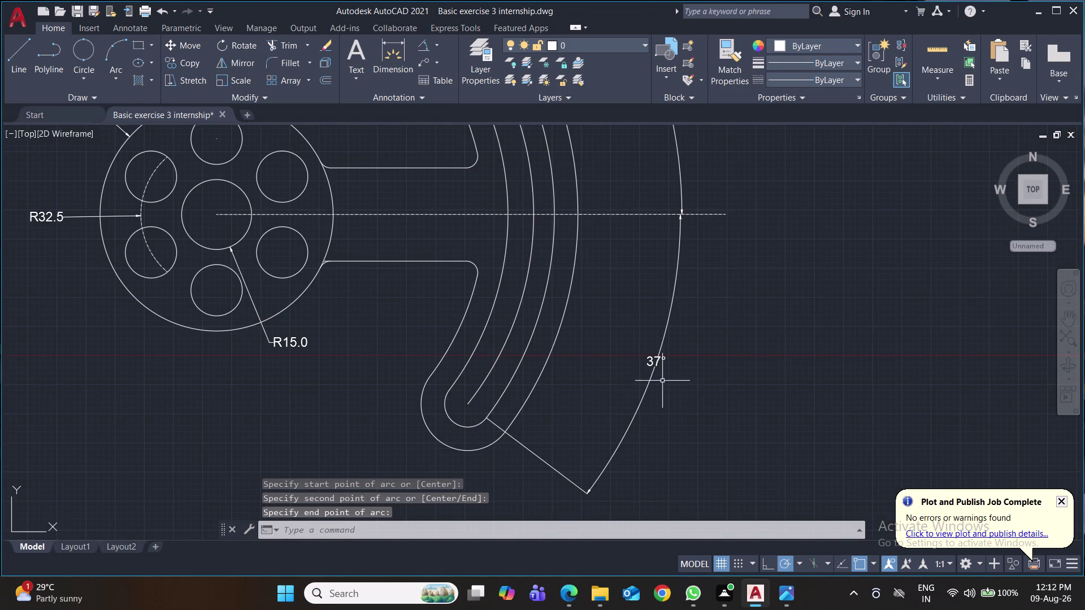
scroll(down, 3)
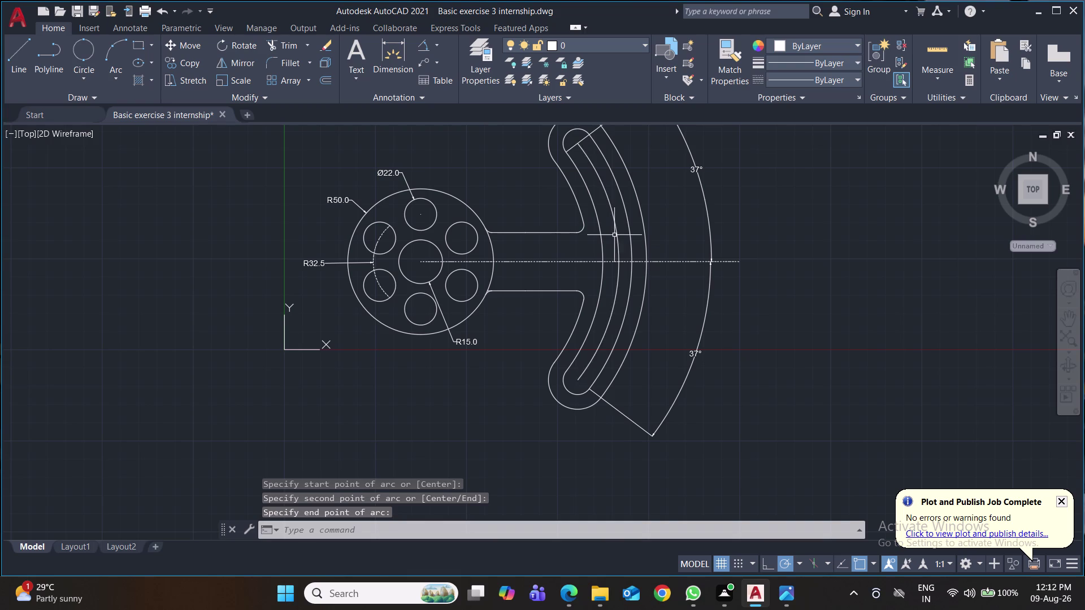
click(617, 236)
Give the slot's middle arc the CENTER linetype and save the drawing.
click(858, 78)
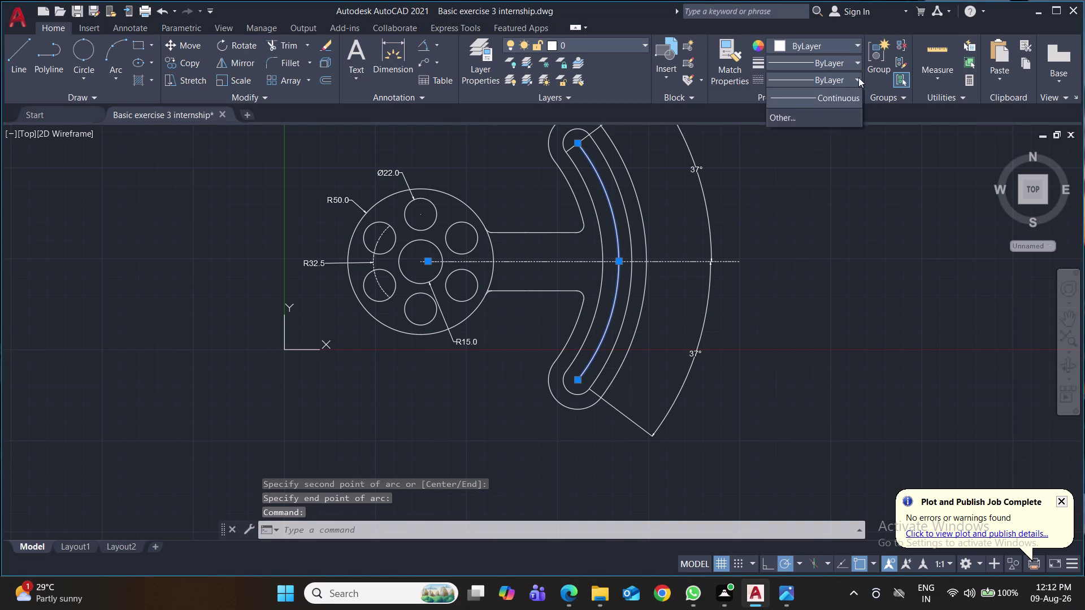
click(836, 133)
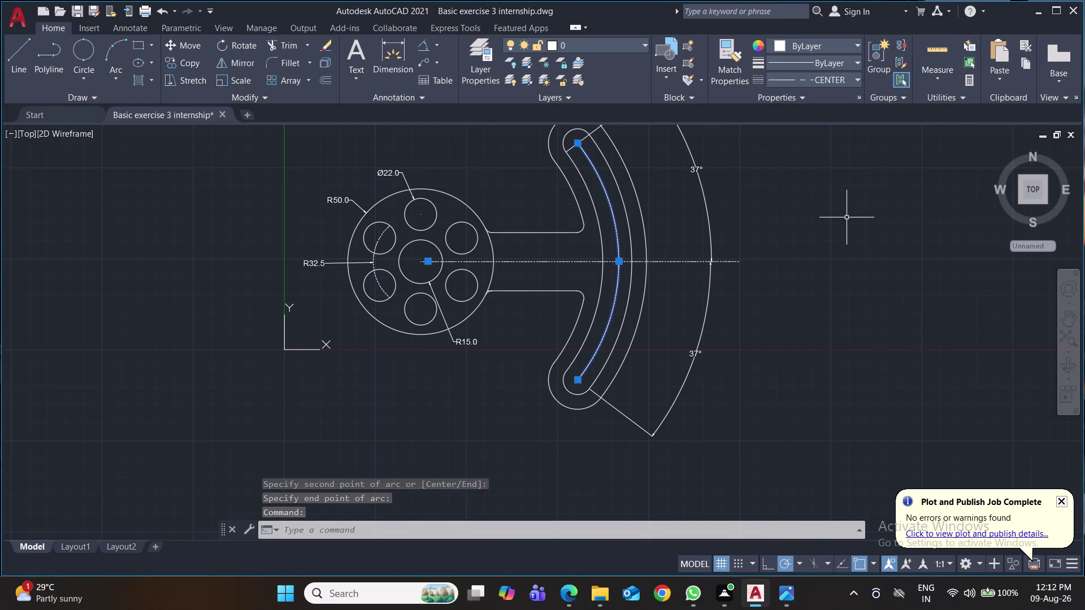
key(ctrl+s)
key(ctrl+s)
key(ctrl+s)
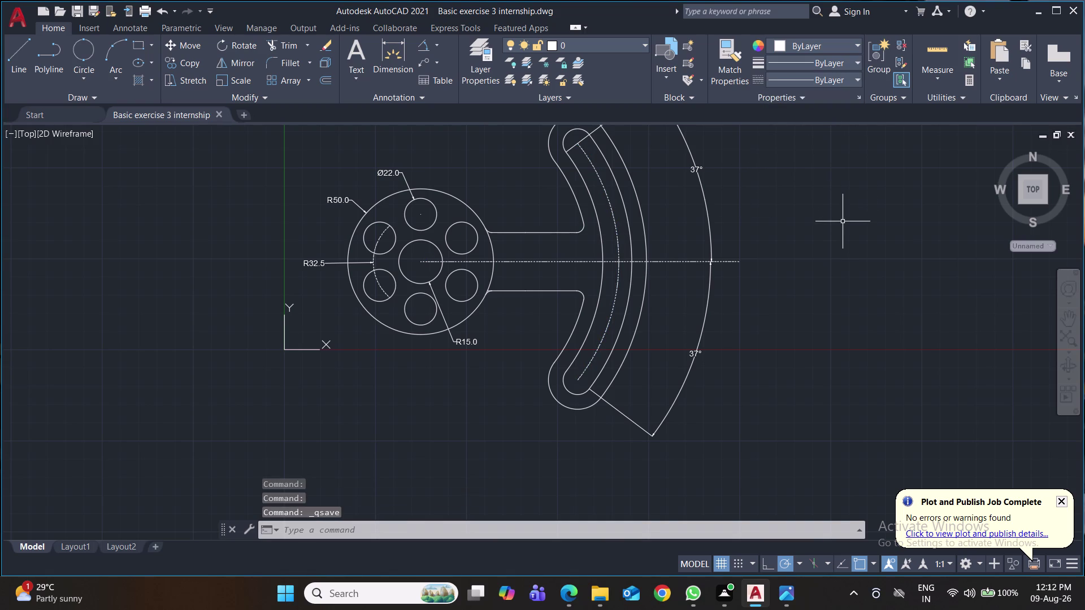
middle_drag(843, 222, 757, 291)
Extend the dashed slot centre arc to both rounded ends using EX.
text(e)
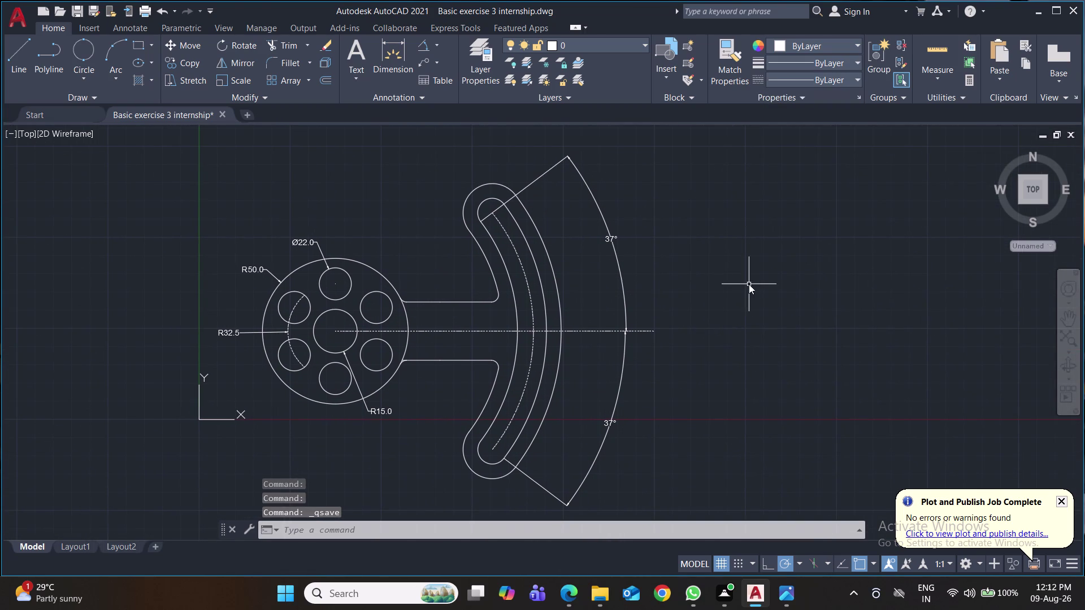
text(x)
key(Return)
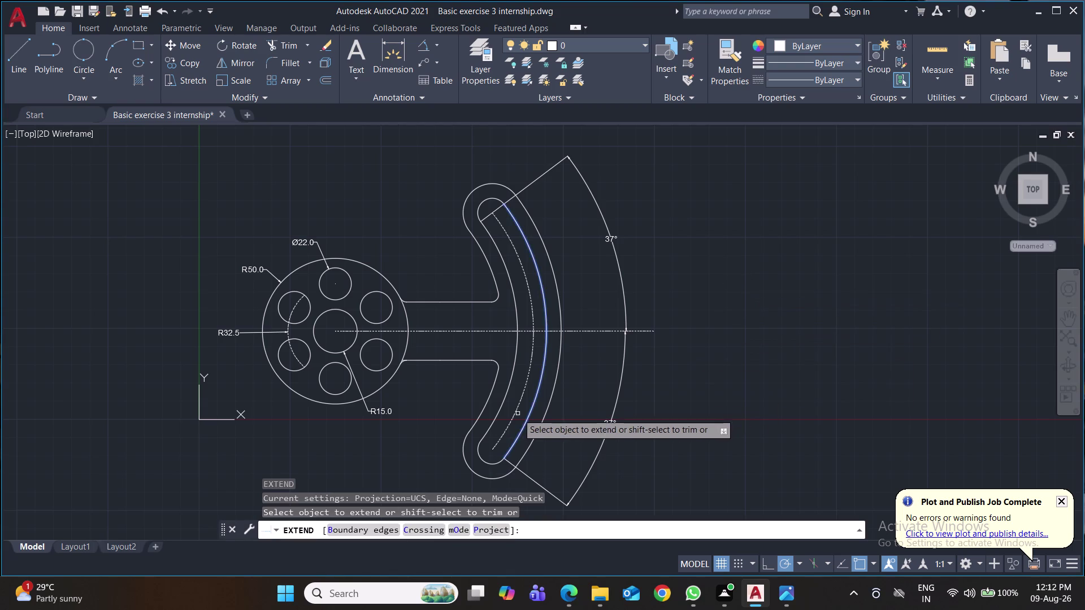
click(511, 426)
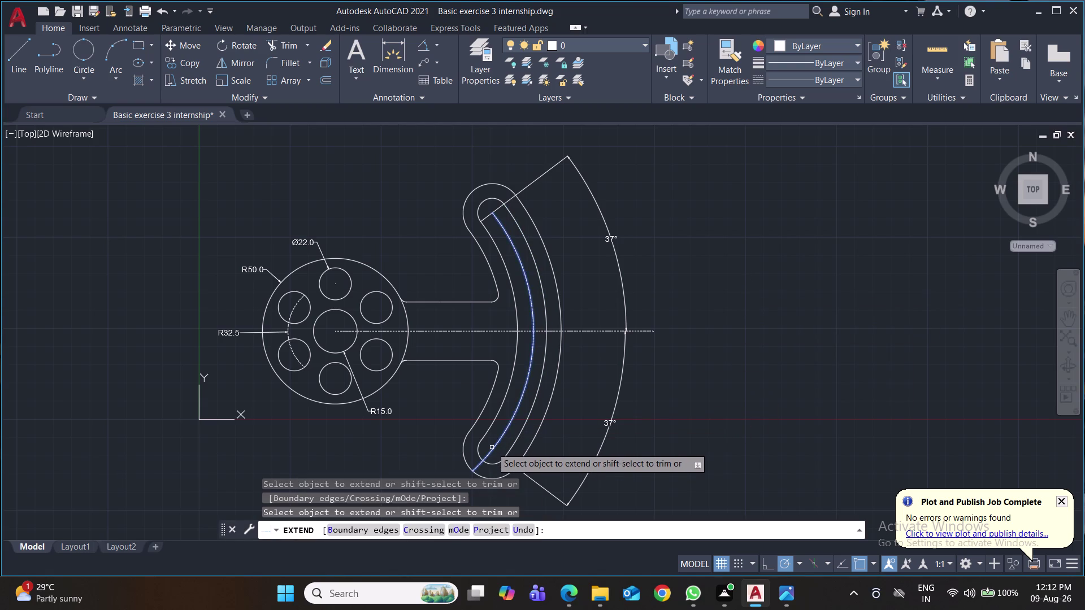
click(491, 447)
click(504, 226)
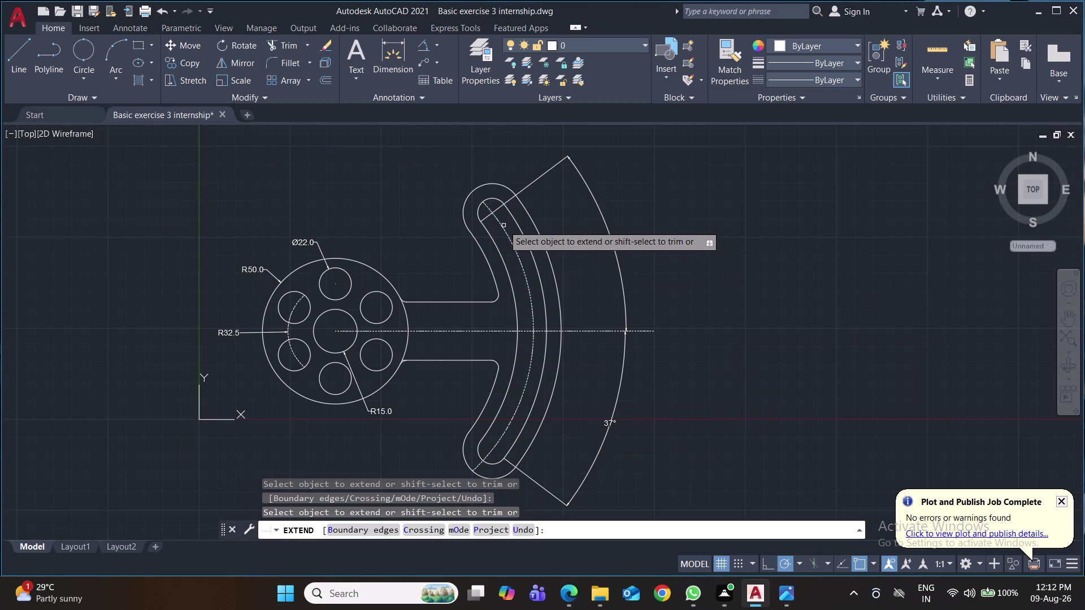
click(486, 205)
scroll(down, 3)
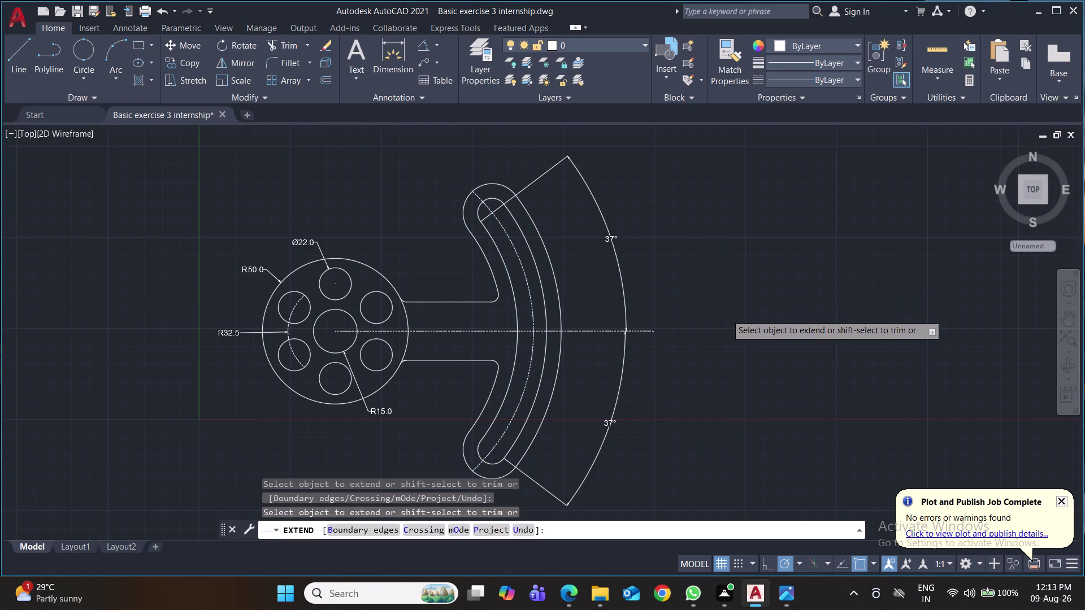
middle_drag(726, 314, 660, 256)
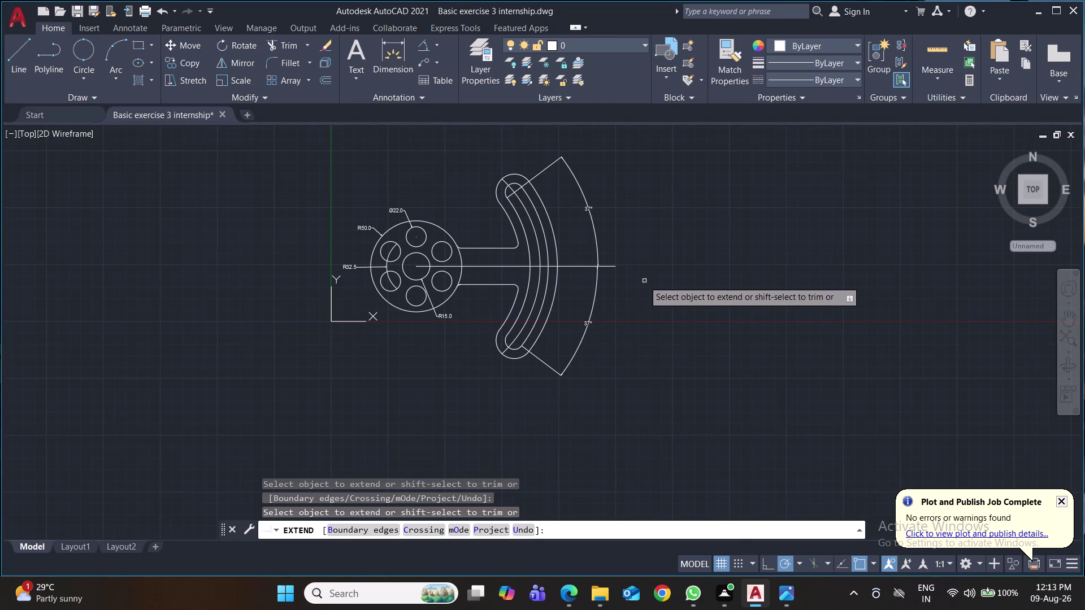
Save the drawing with the extended centre arc.
key(ctrl+s)
key(ctrl+s)
key(ctrl+s)
key(ctrl+s)
key(ctrl+s)
key(ctrl+s)
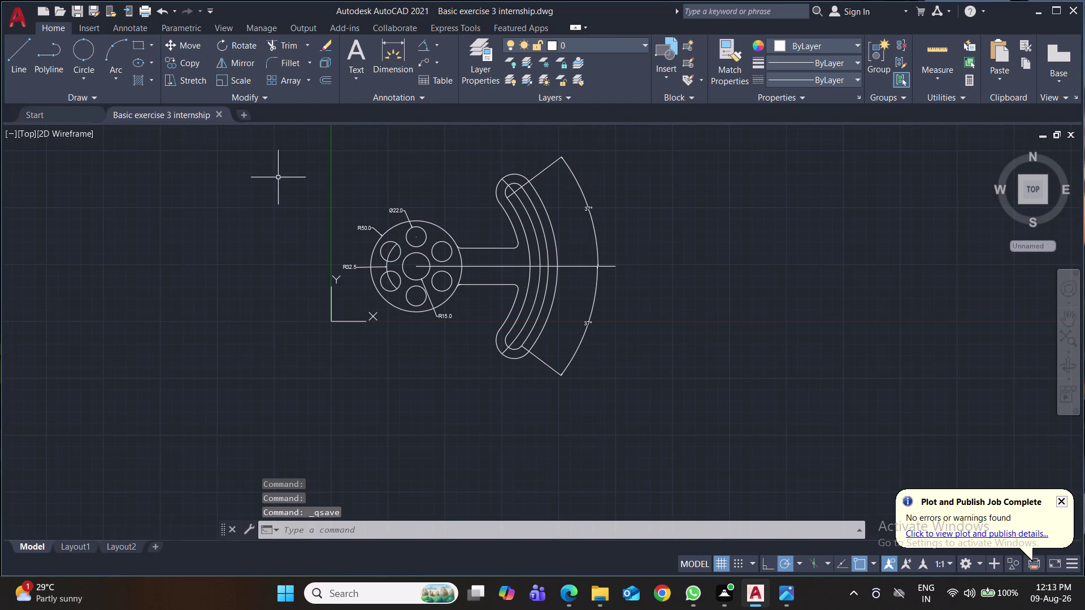
scroll(up, 3)
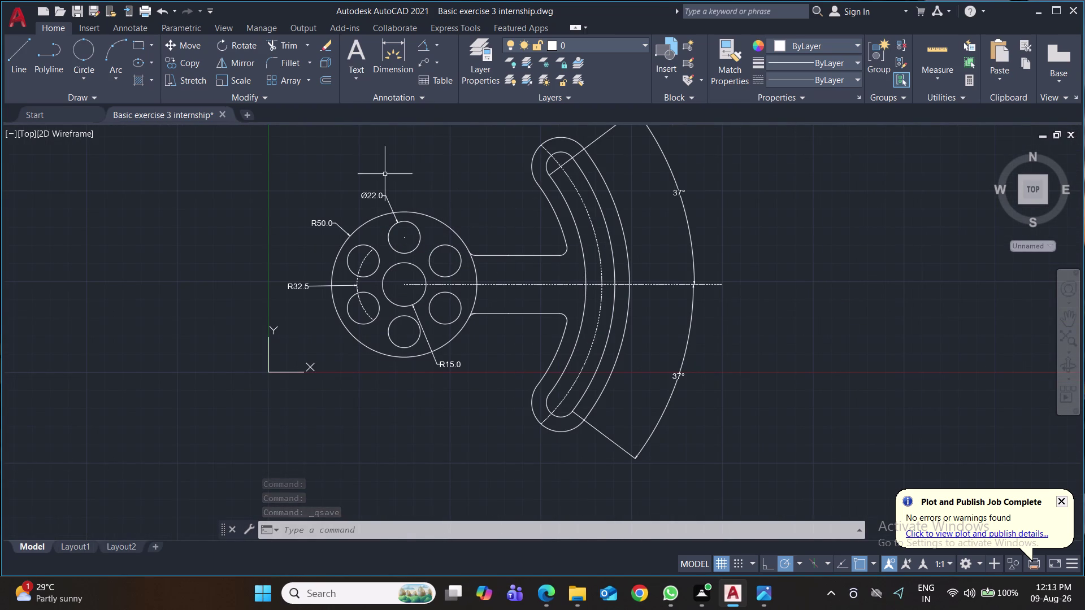
click(438, 41)
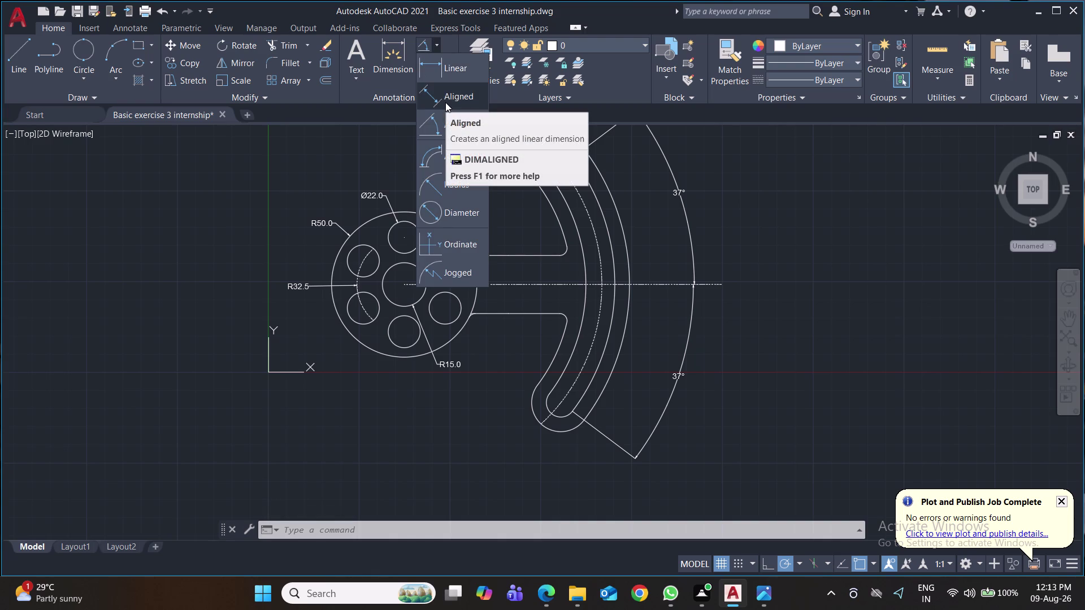
Add a 40.0 linear dimension across the neck width.
click(451, 66)
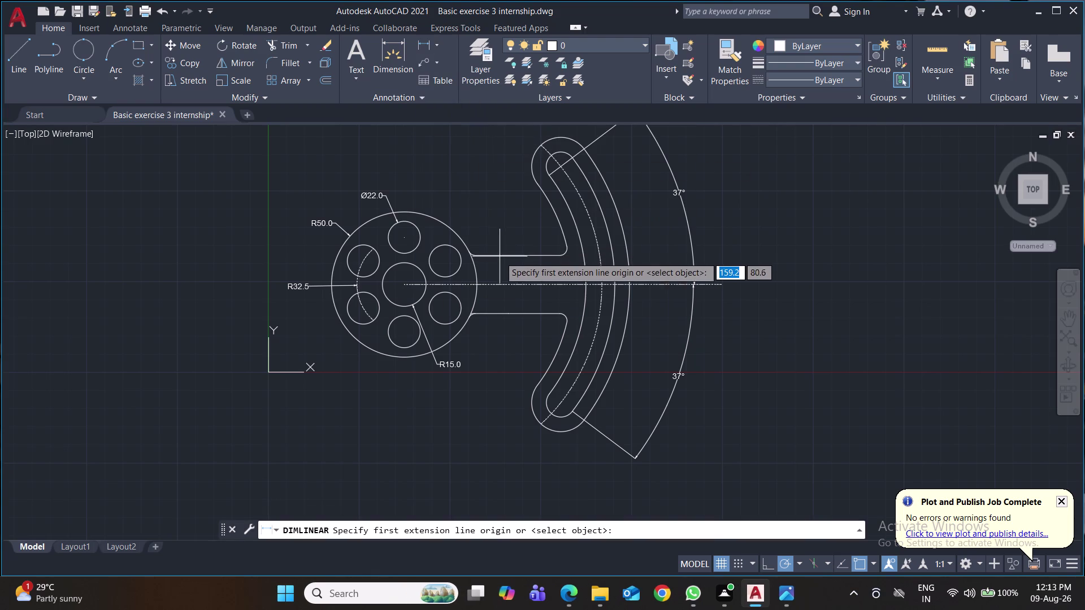
click(499, 255)
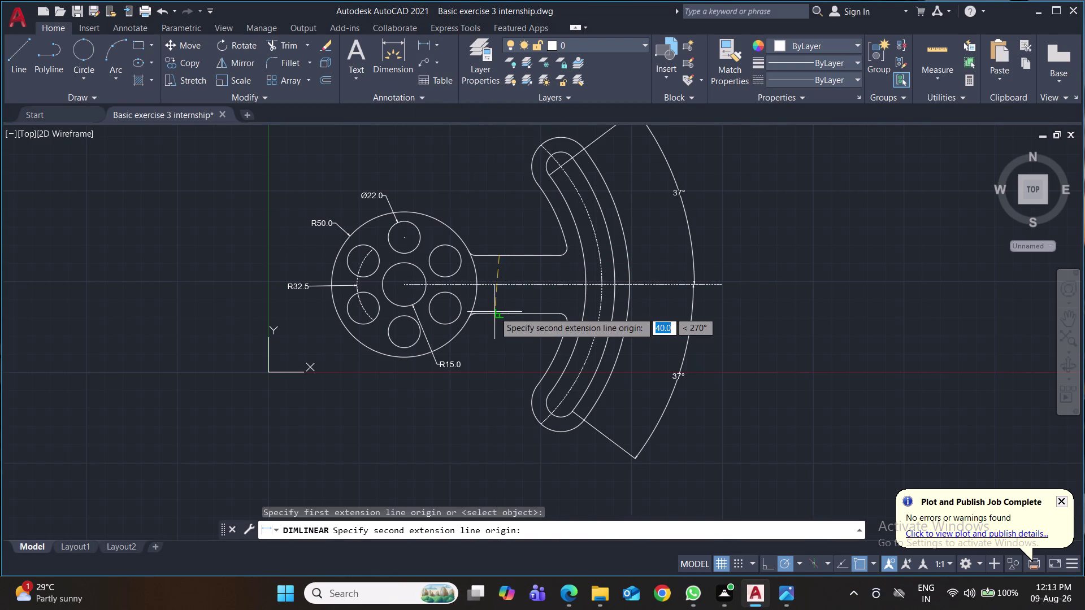
click(499, 315)
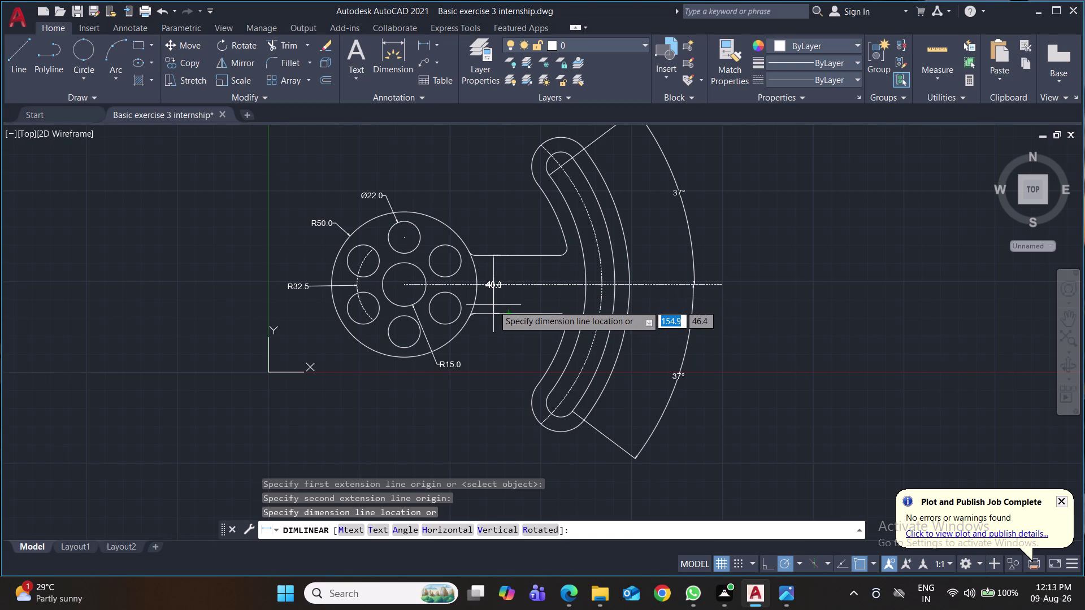
click(494, 305)
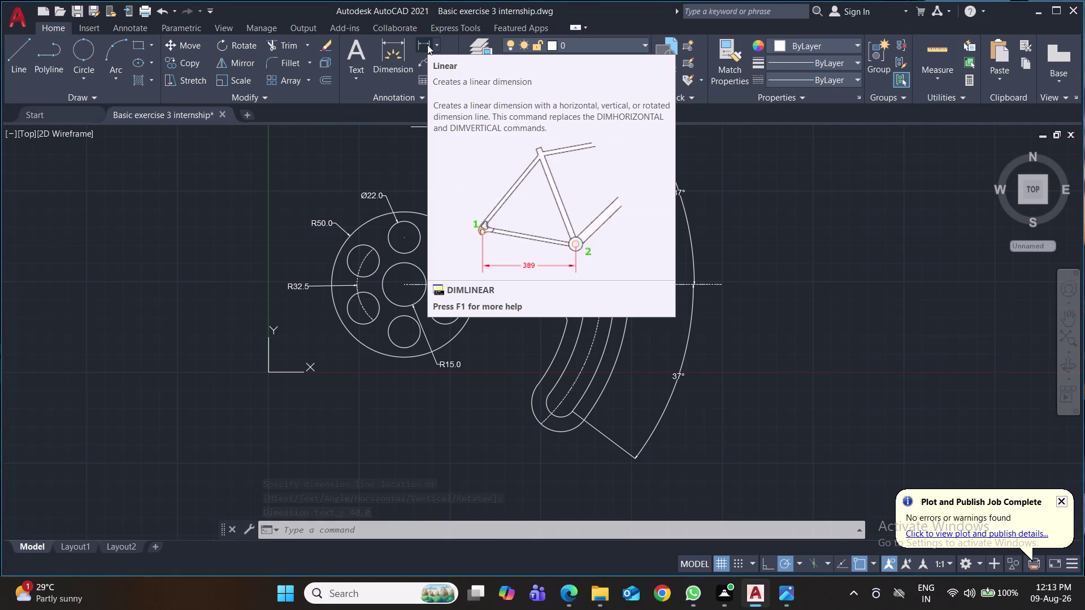
Add a 75.0 linear dimension from the hub edge to the arm's centre arc.
click(427, 44)
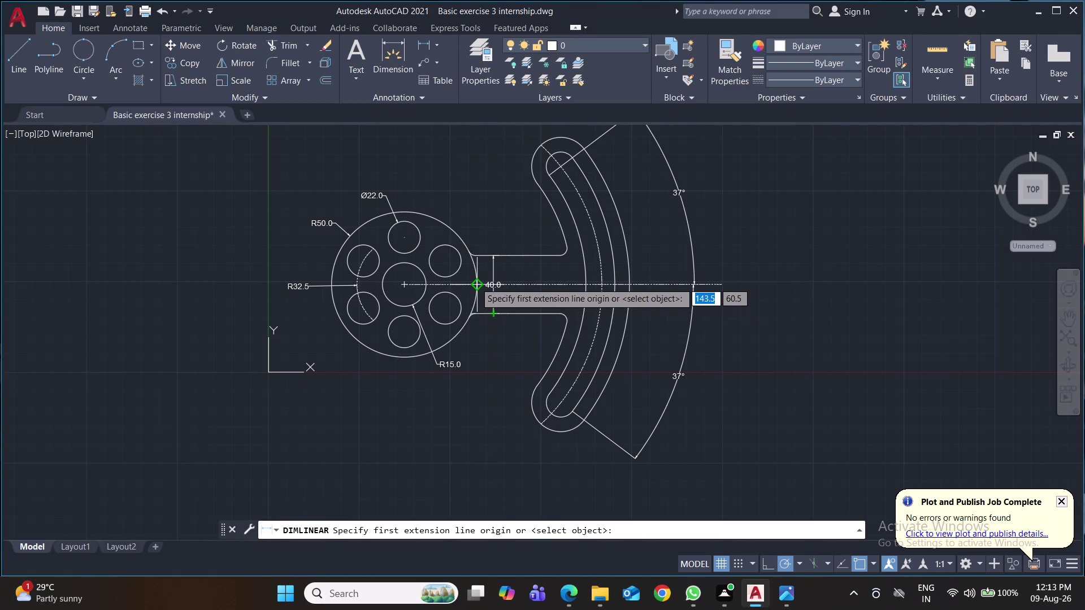
click(475, 282)
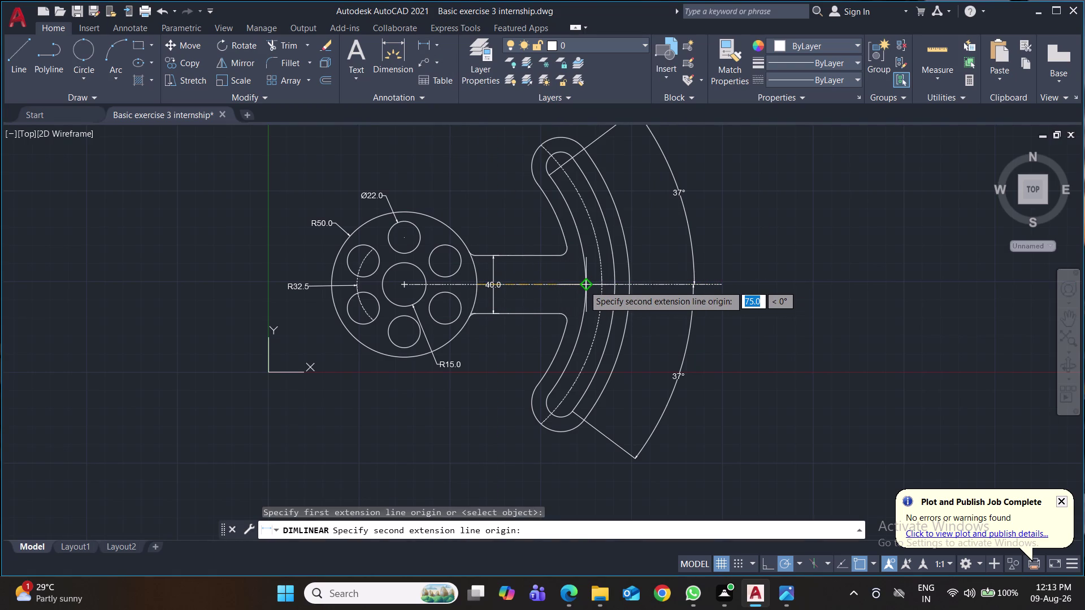
click(584, 286)
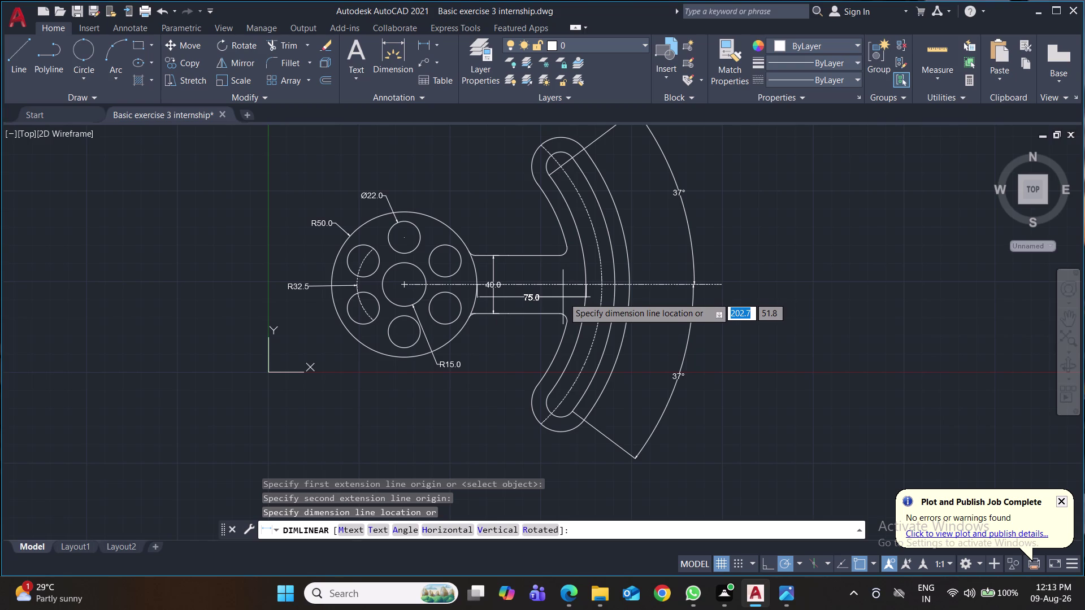
click(568, 297)
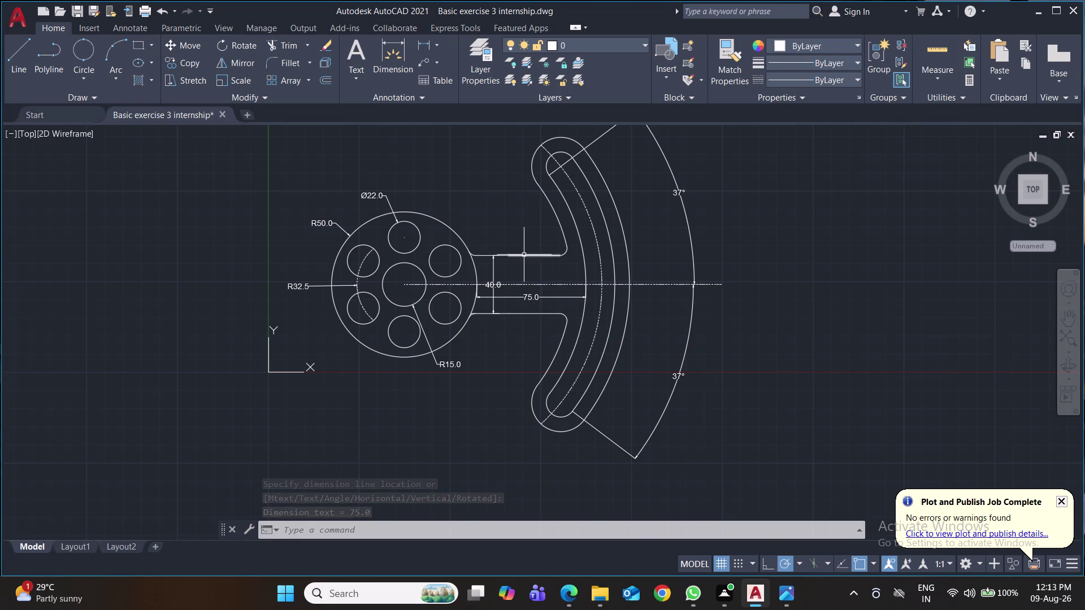
click(421, 46)
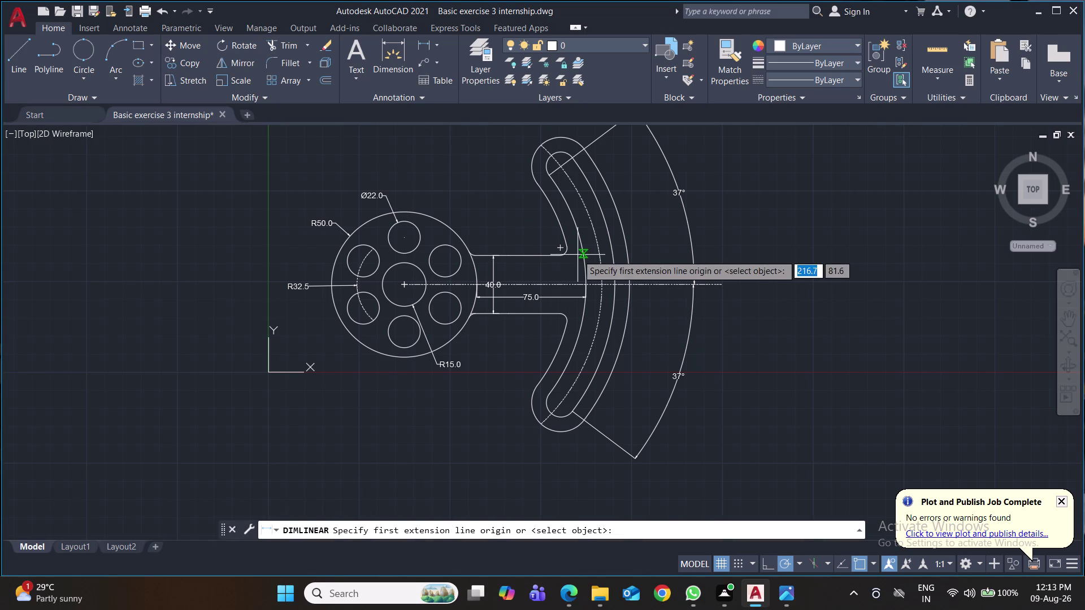
click(560, 259)
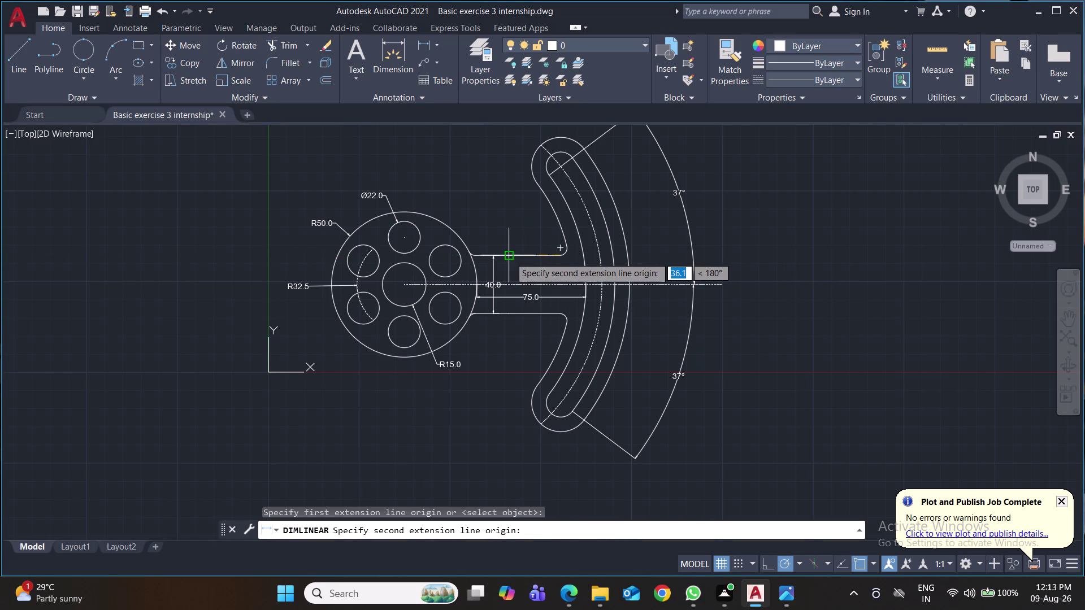
click(507, 258)
click(496, 231)
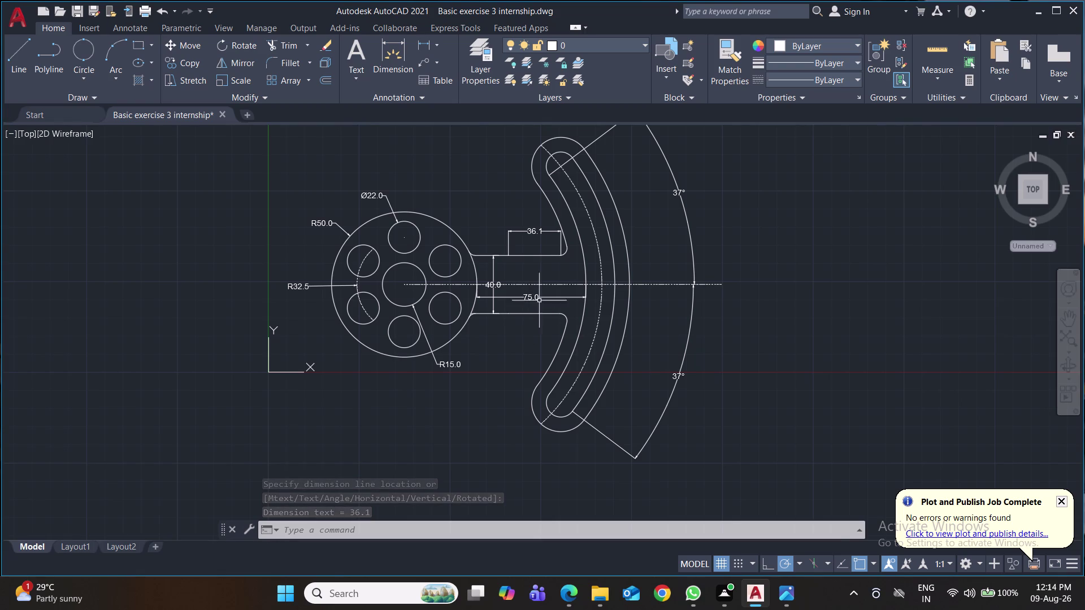
click(541, 231)
key(BackSpace)
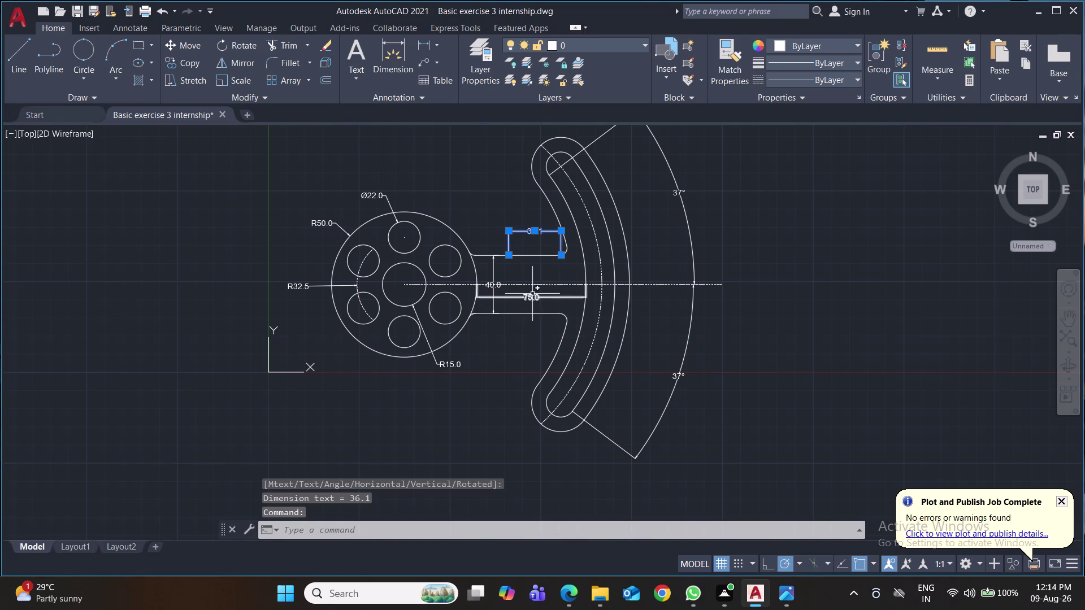
key(Delete)
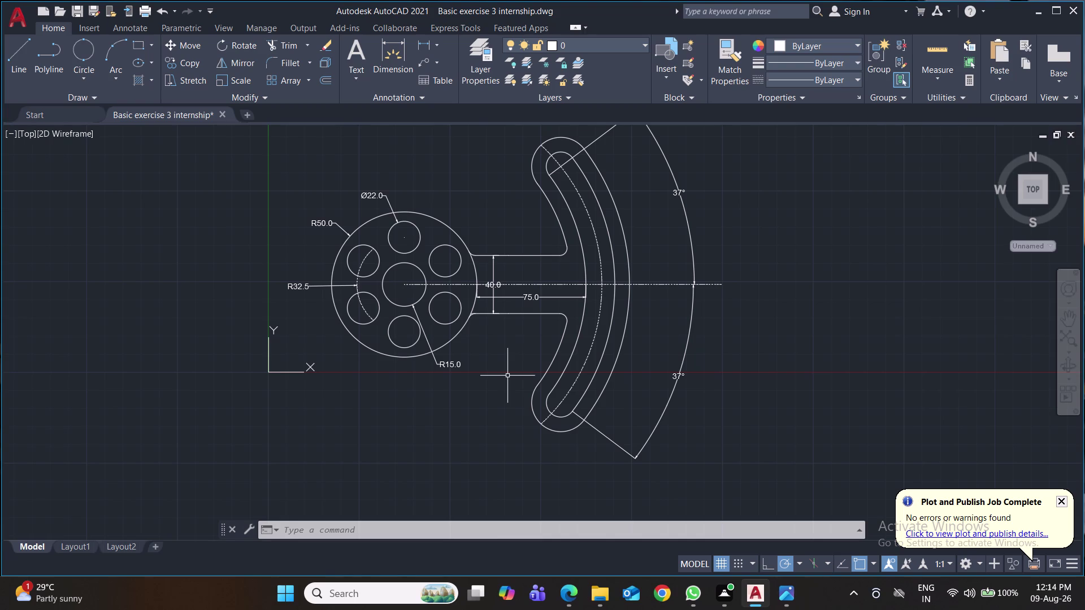
click(545, 256)
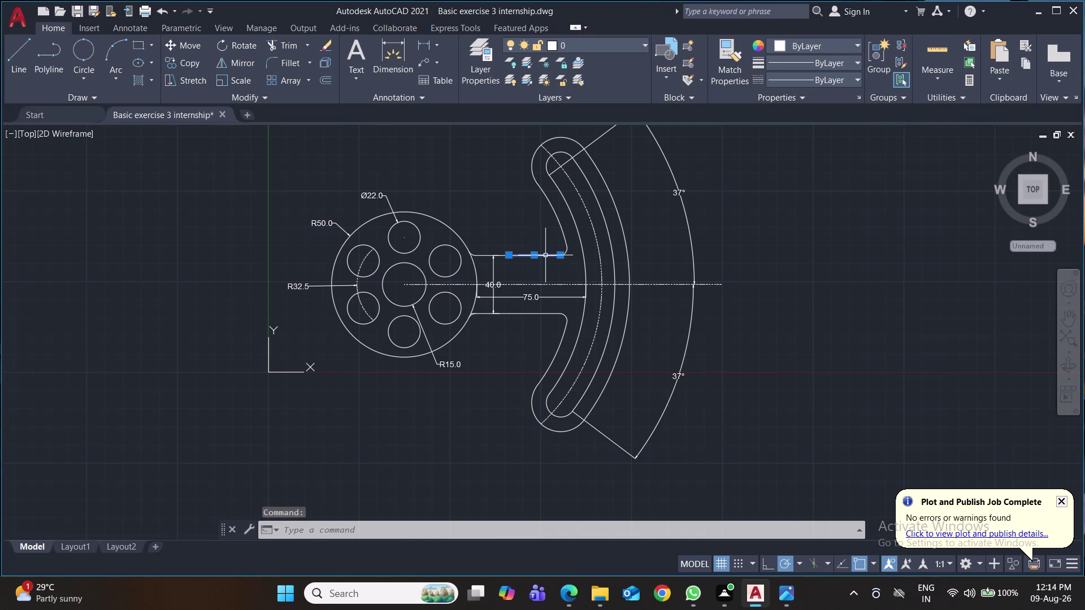
click(420, 47)
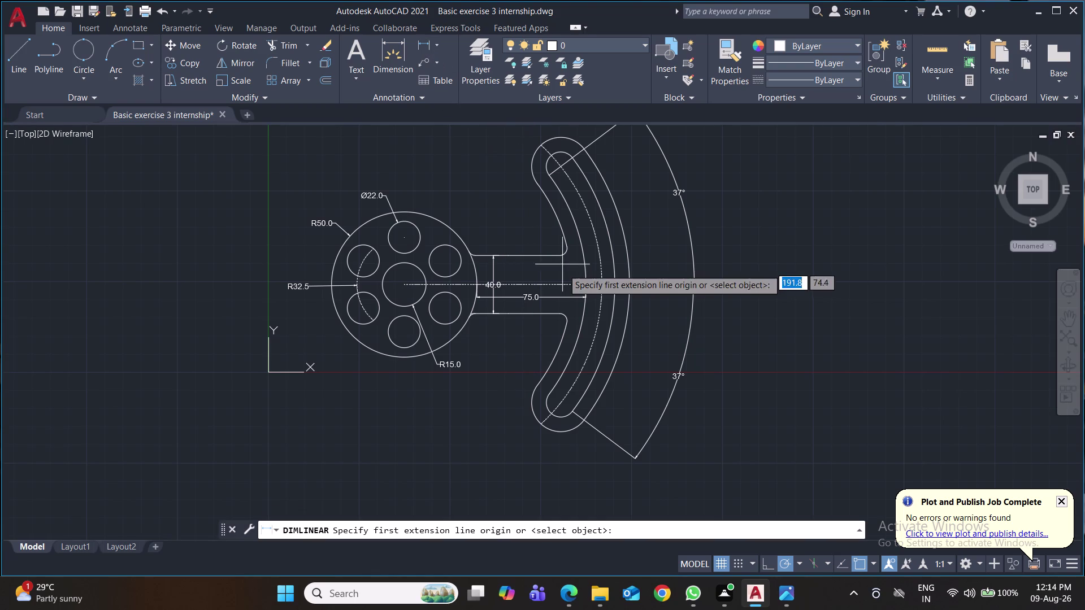
click(563, 258)
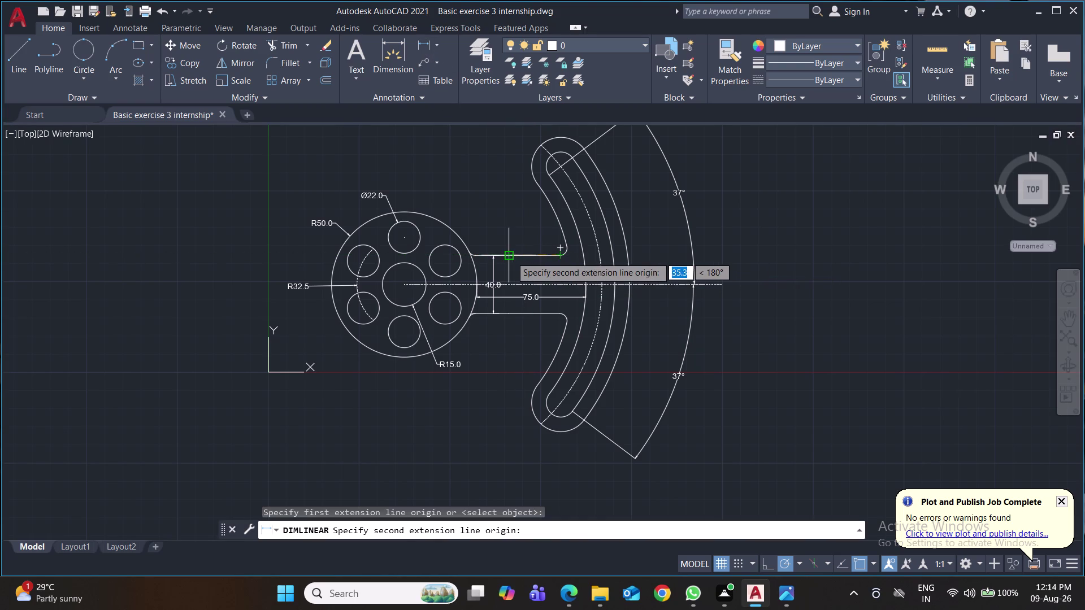
click(511, 257)
click(508, 244)
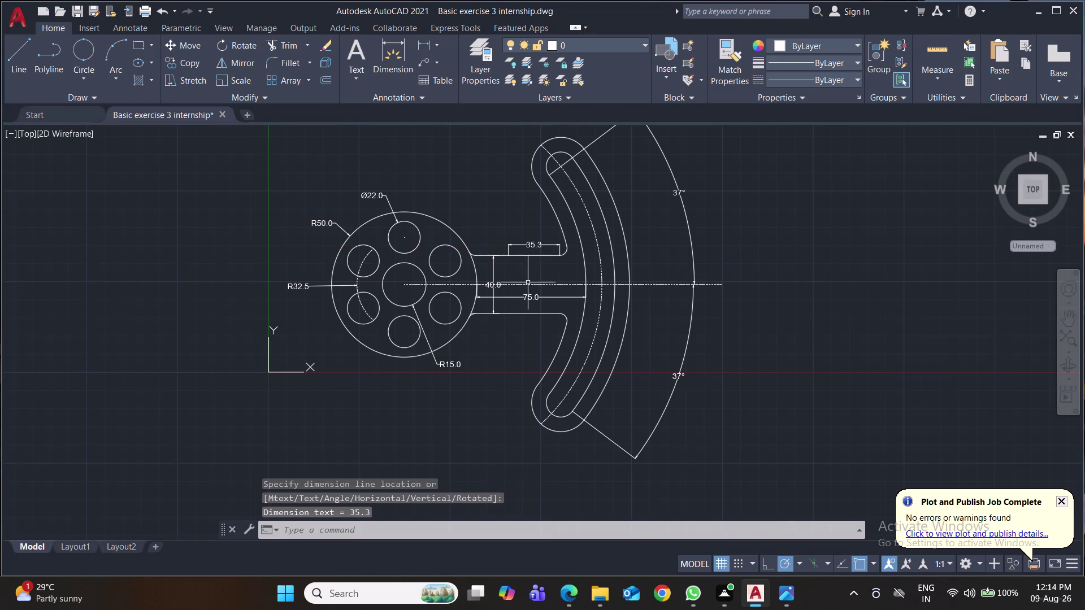
click(533, 245)
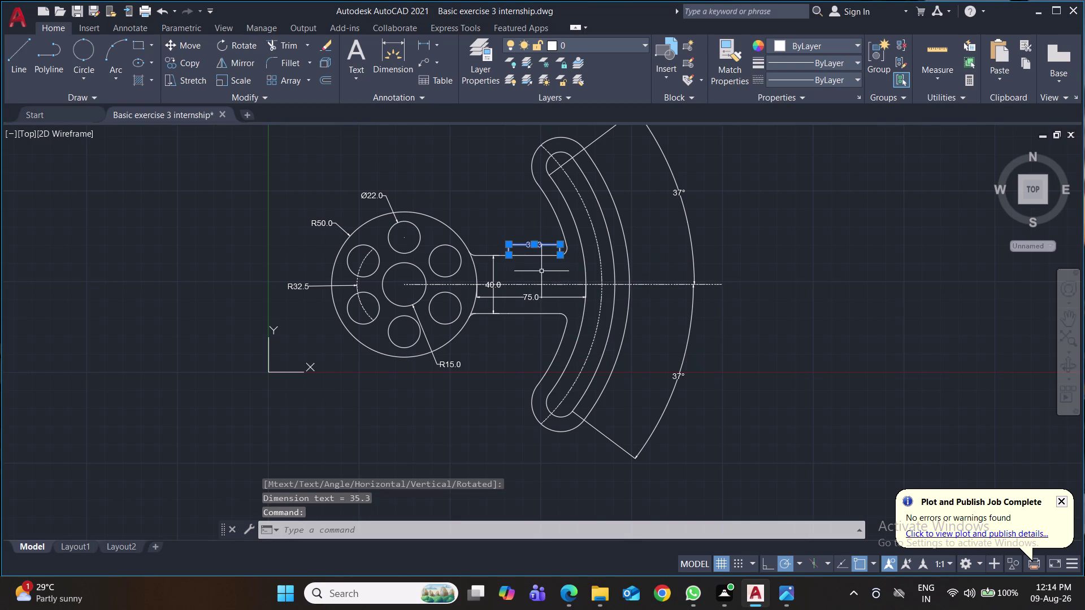
key(Delete)
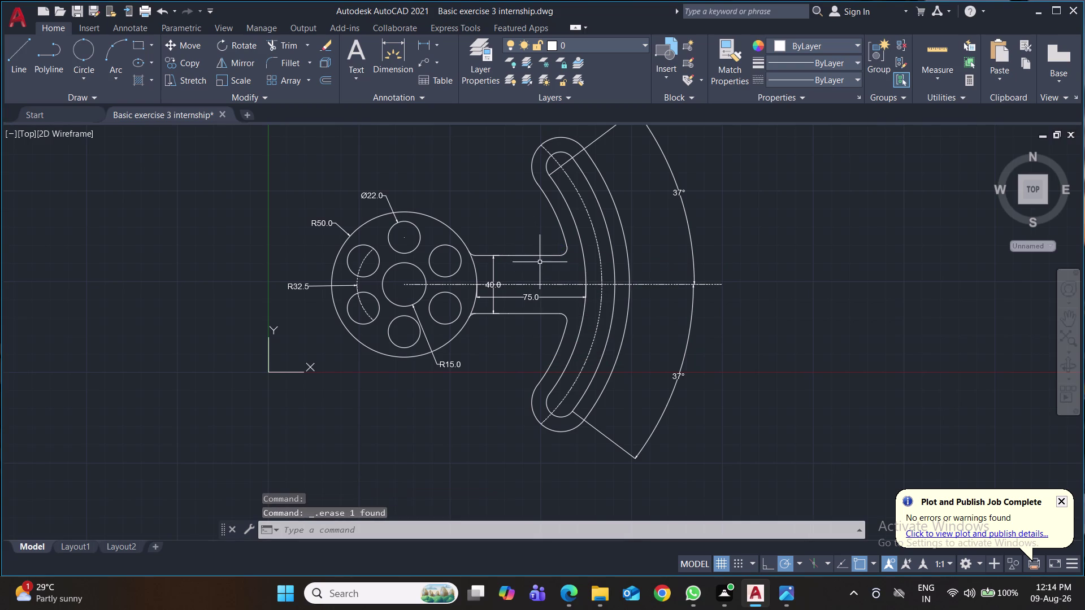
Replace the neck's top edge with a 31.6-long line.
click(539, 256)
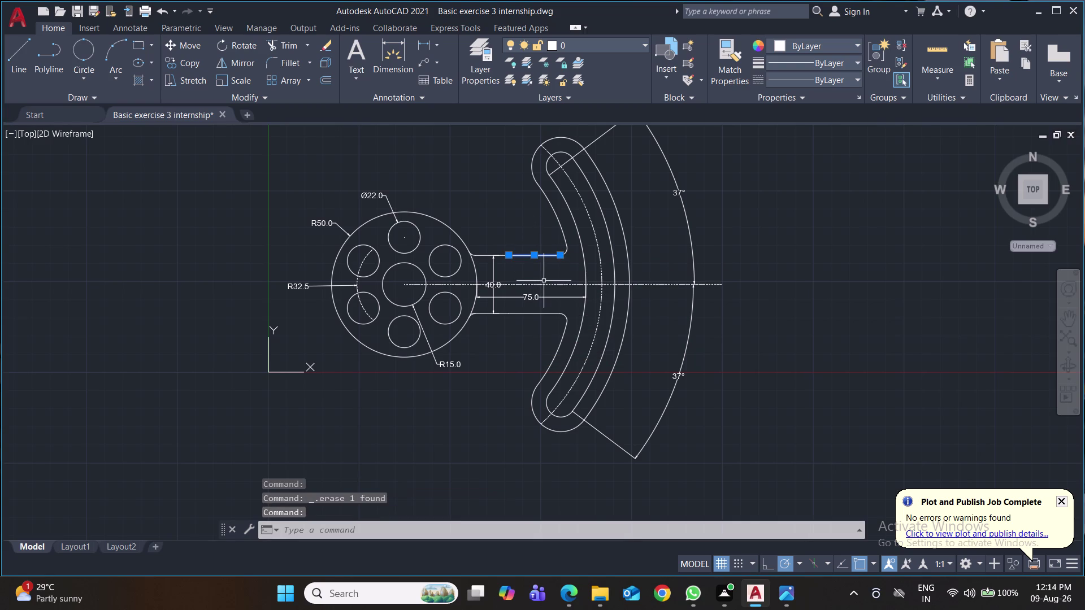
key(Delete)
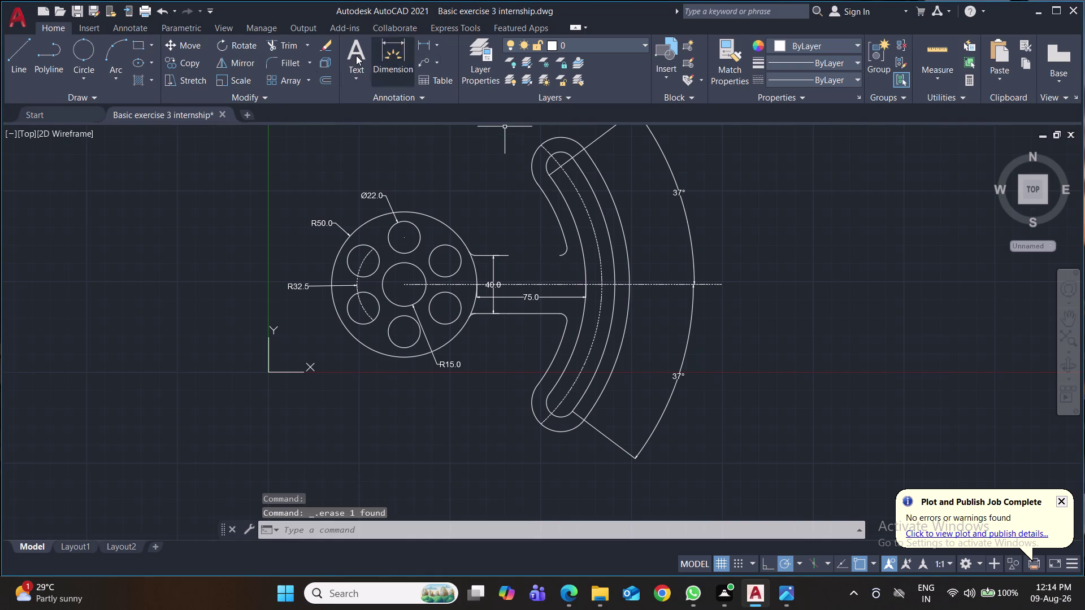
click(15, 53)
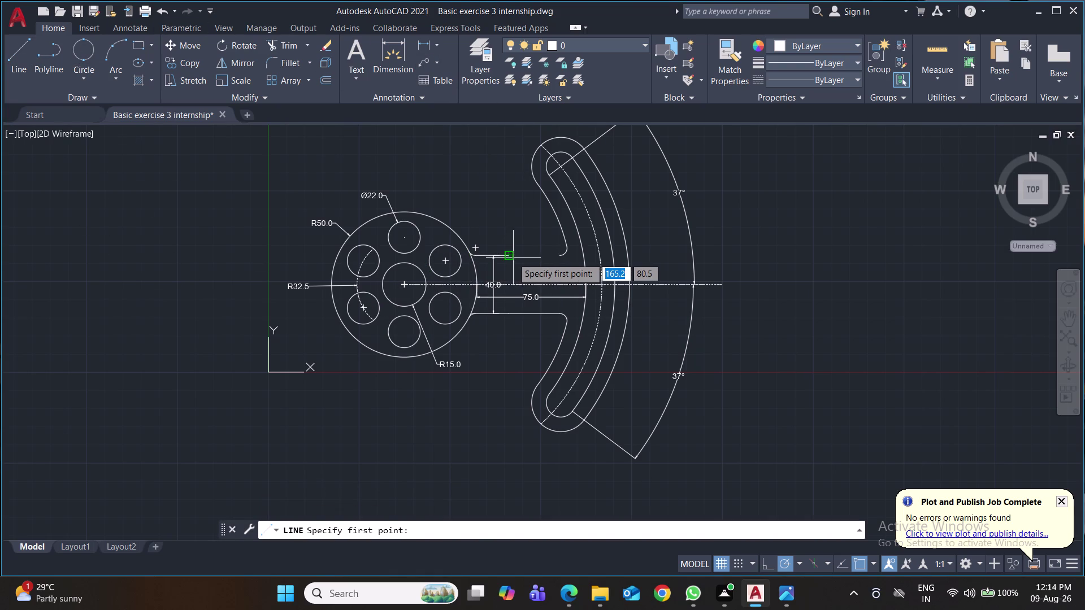
click(509, 257)
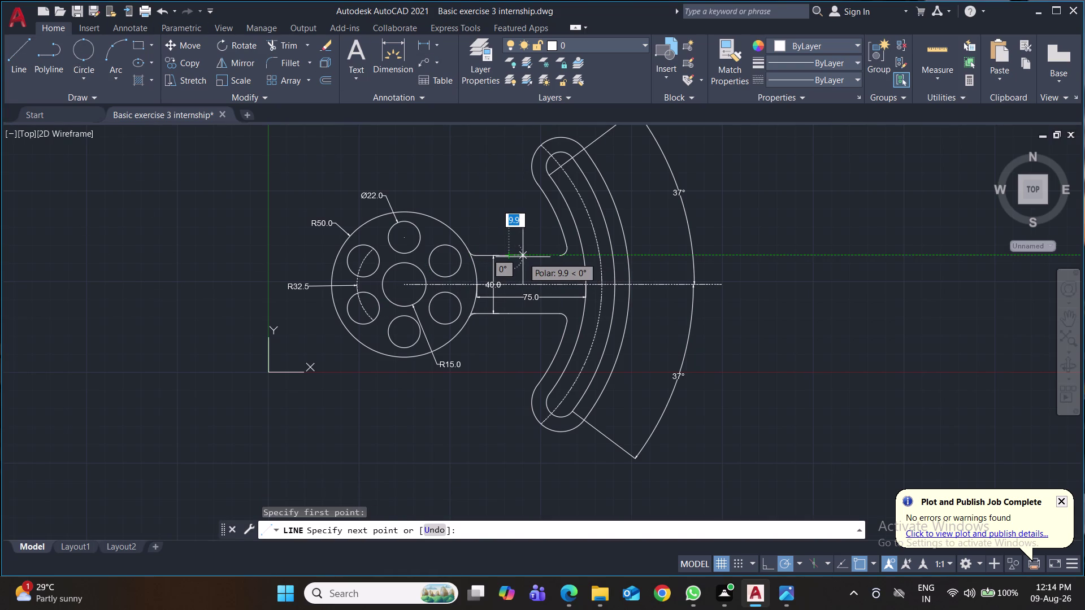
text(31.6)
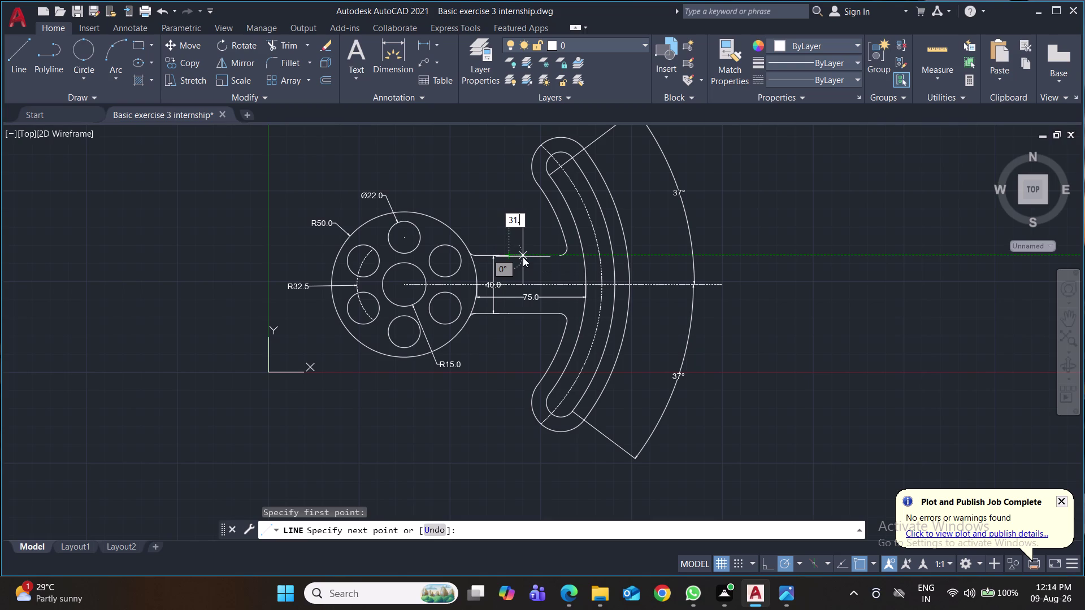
key(Return)
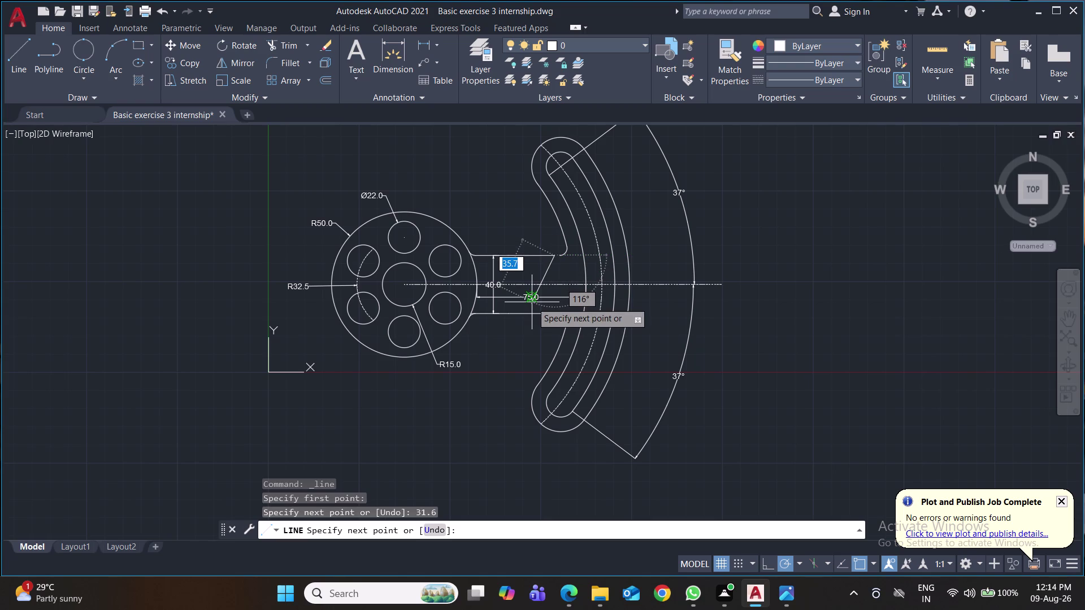
key(Return)
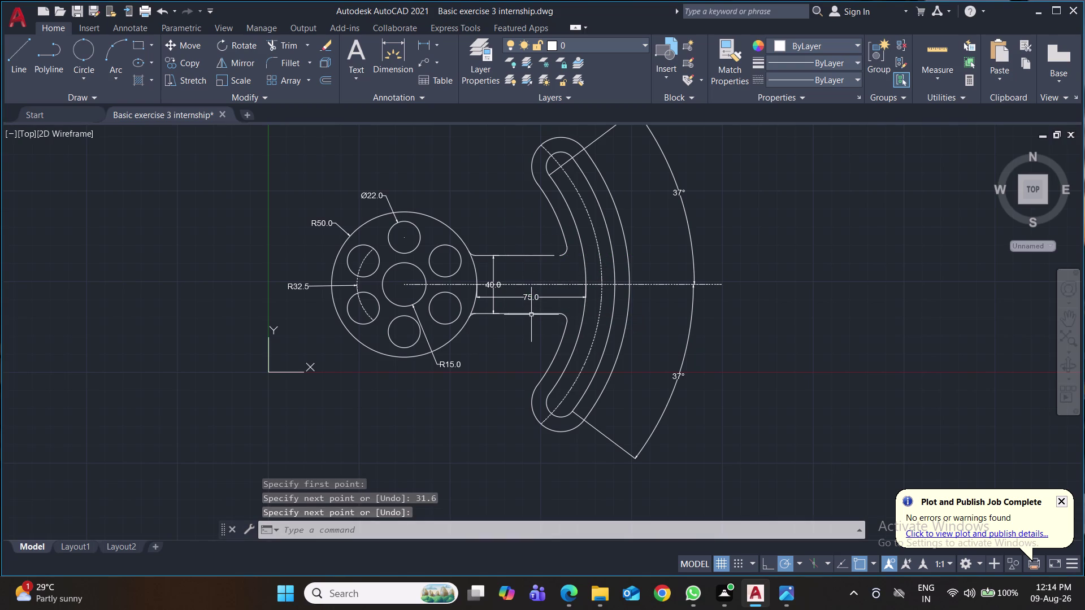
Delete a stray object and draw a 31.6-long trial line below the neck.
click(530, 314)
key(Delete)
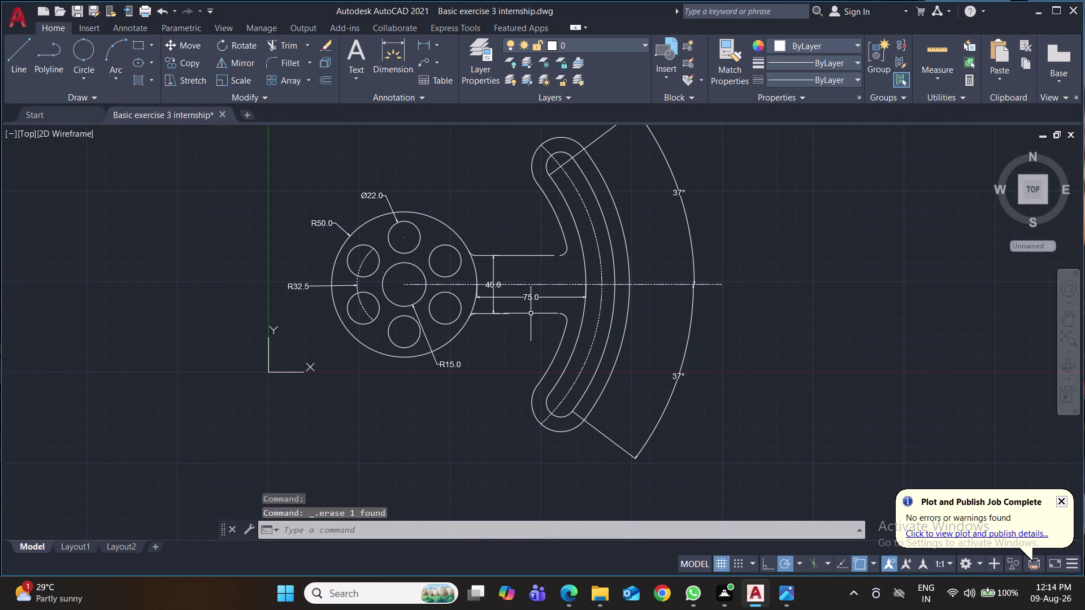
click(531, 313)
click(526, 341)
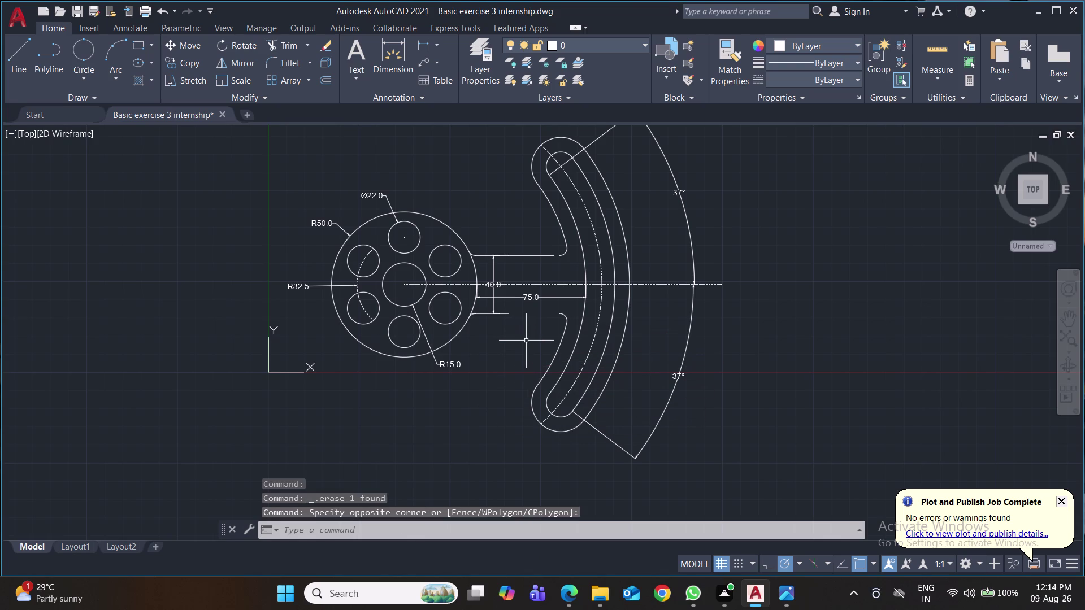
click(20, 55)
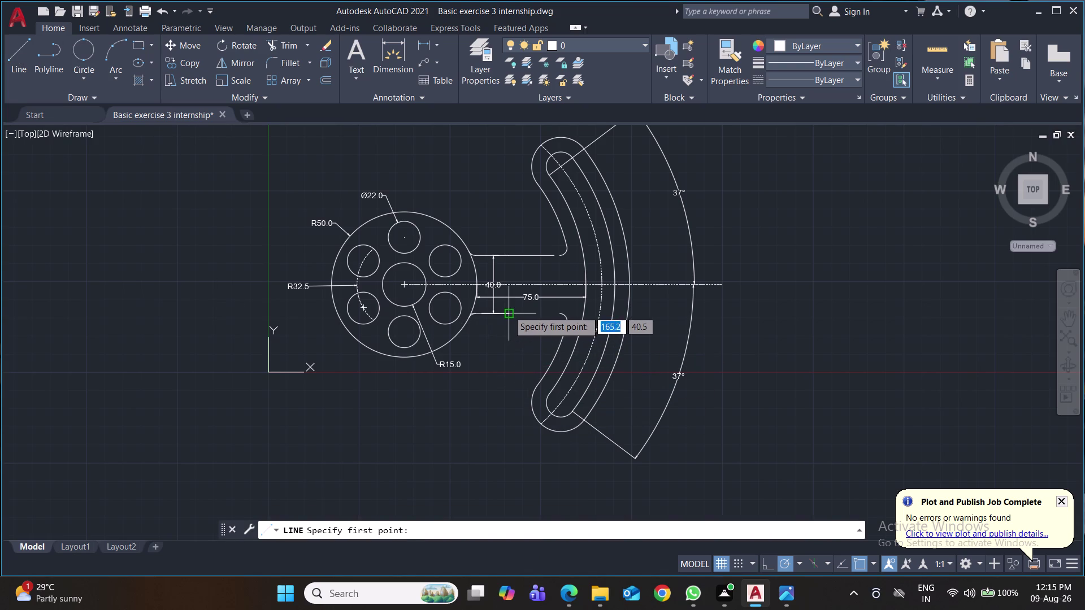
click(509, 310)
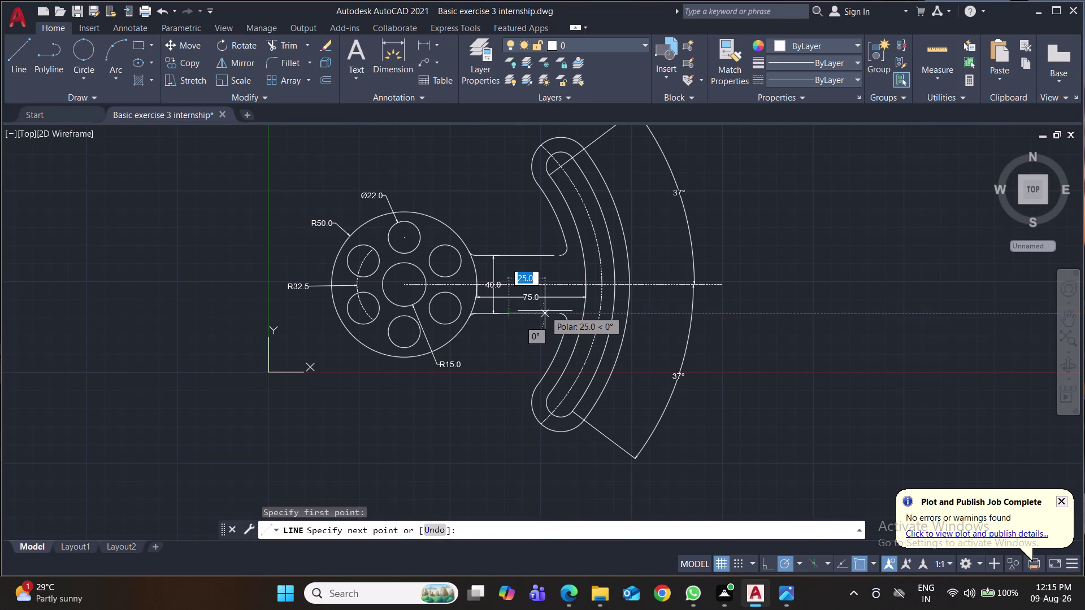
text(31.6)
key(Return)
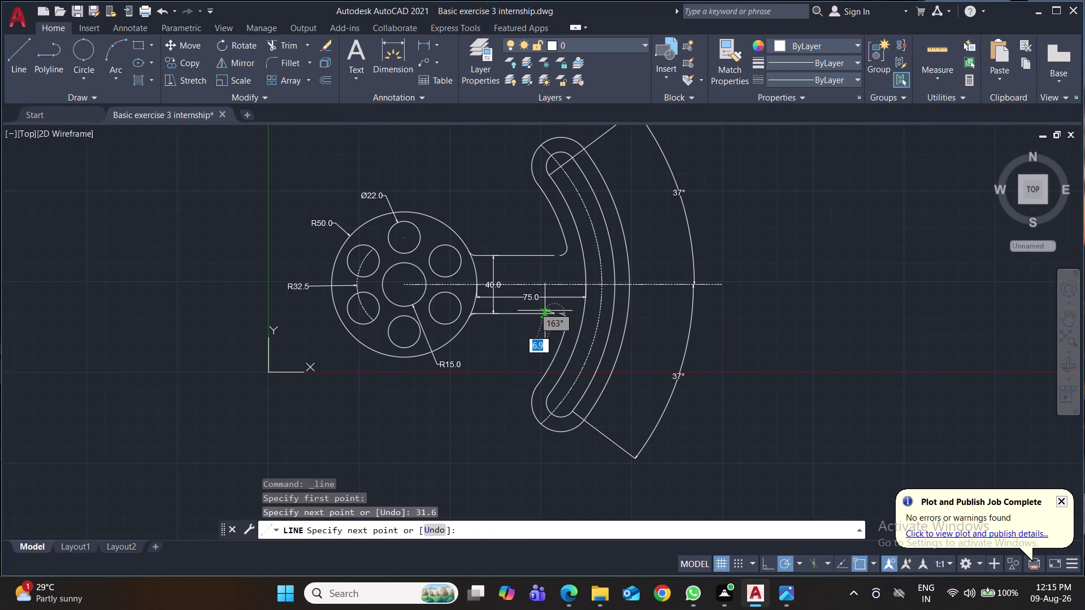
key(Return)
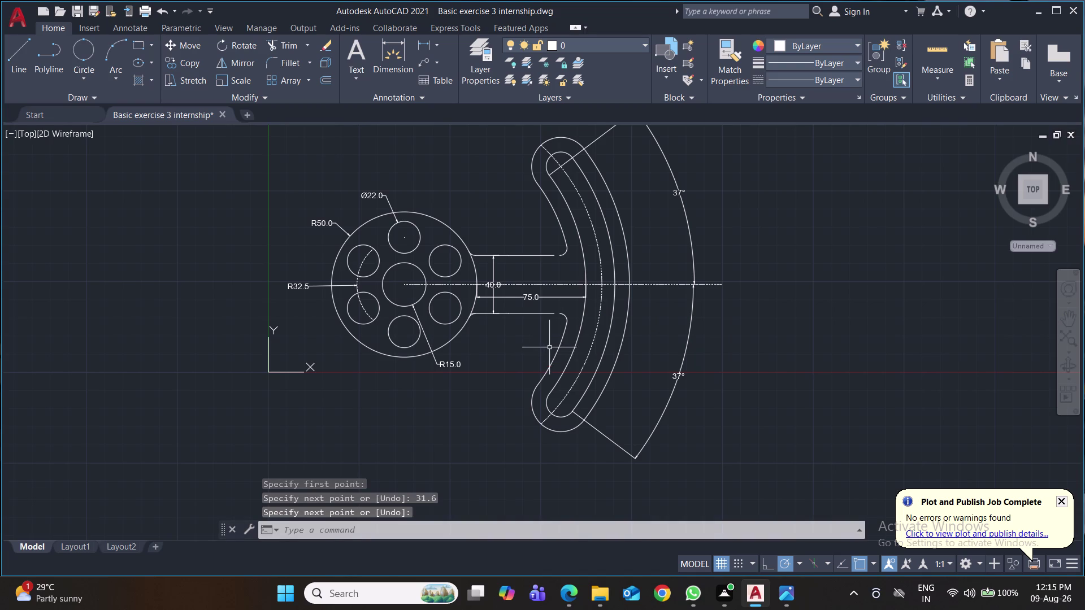
Delete the 75.0 linear dimension.
click(529, 298)
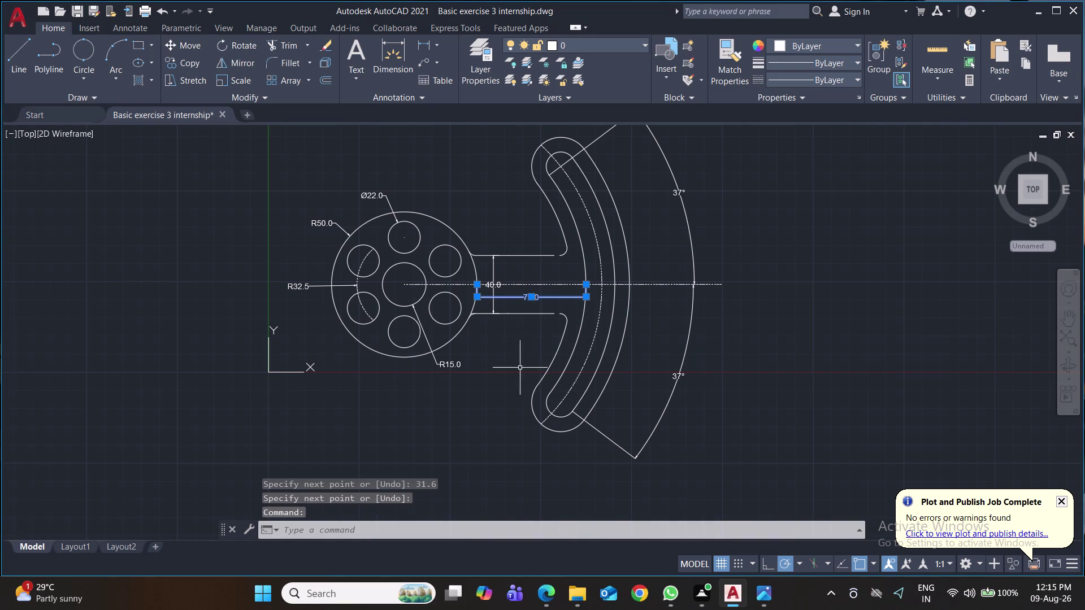
key(Delete)
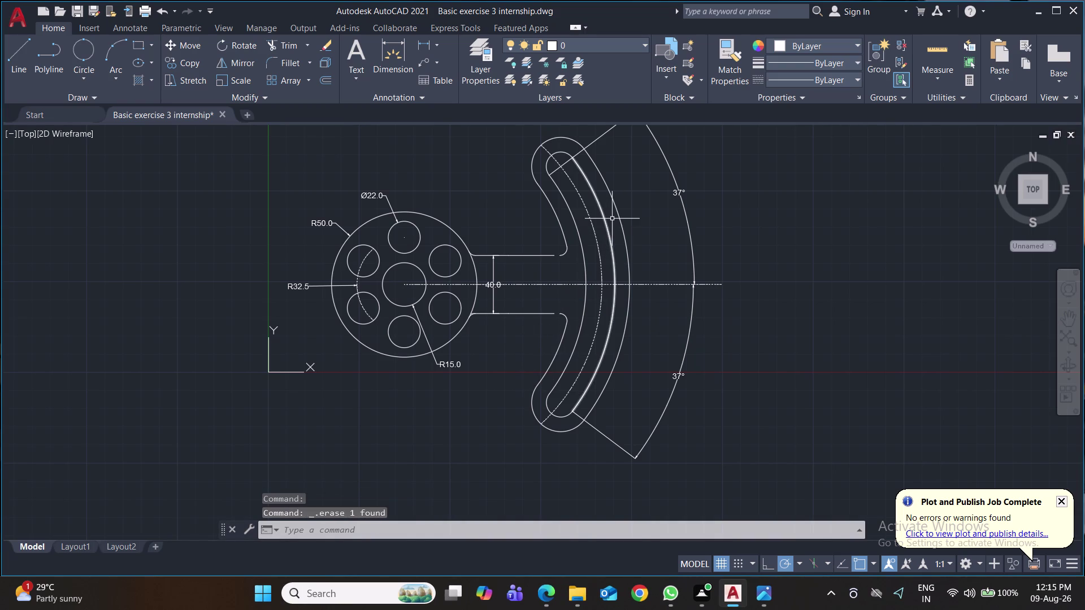
click(587, 133)
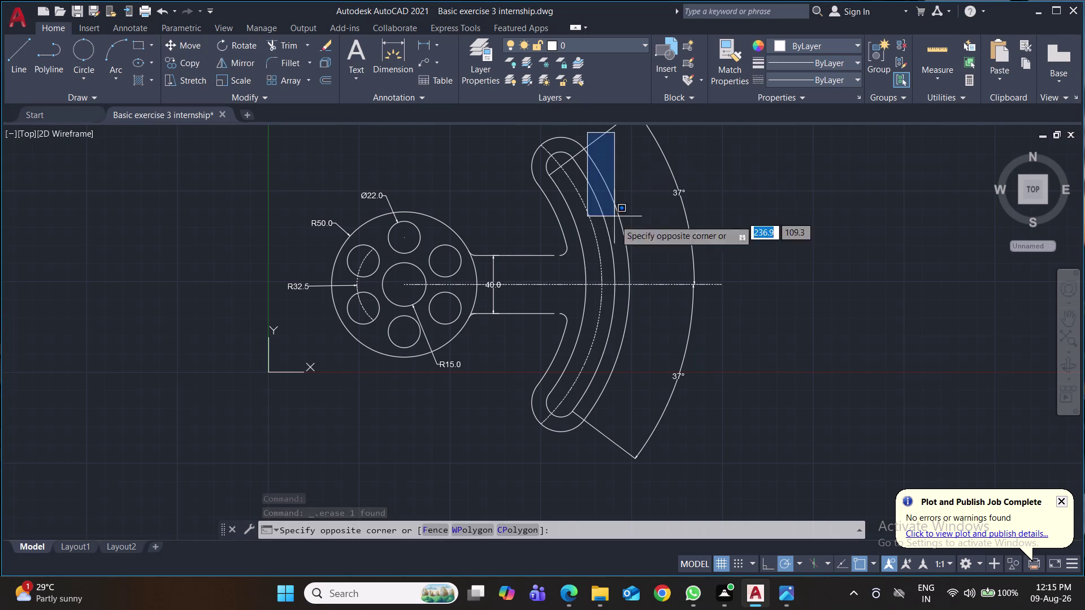
Move the 17 arm and slot objects about 4 units left toward the hub.
click(560, 440)
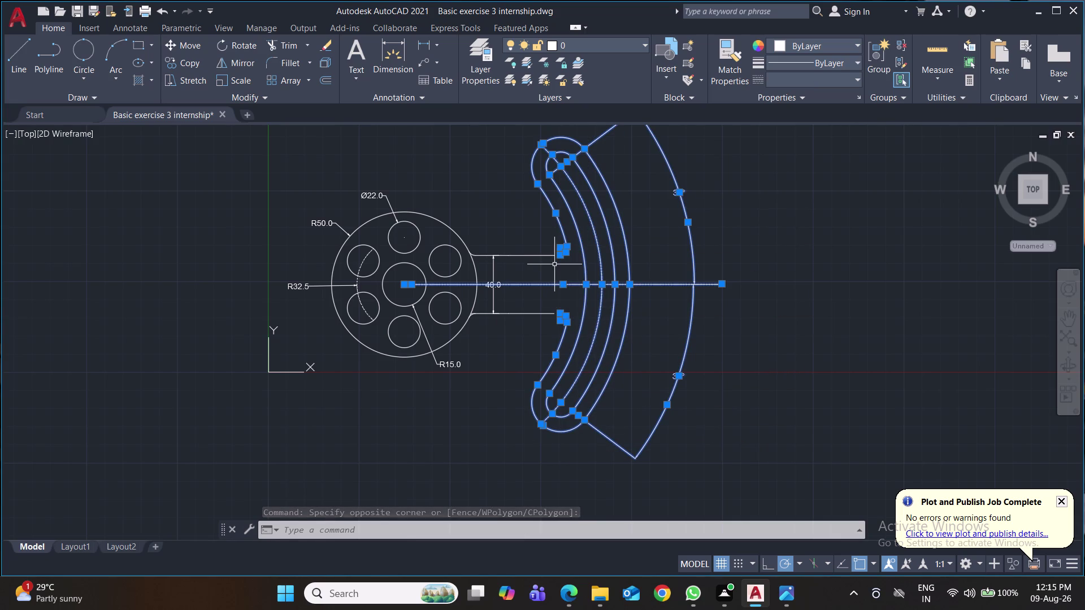
key(m)
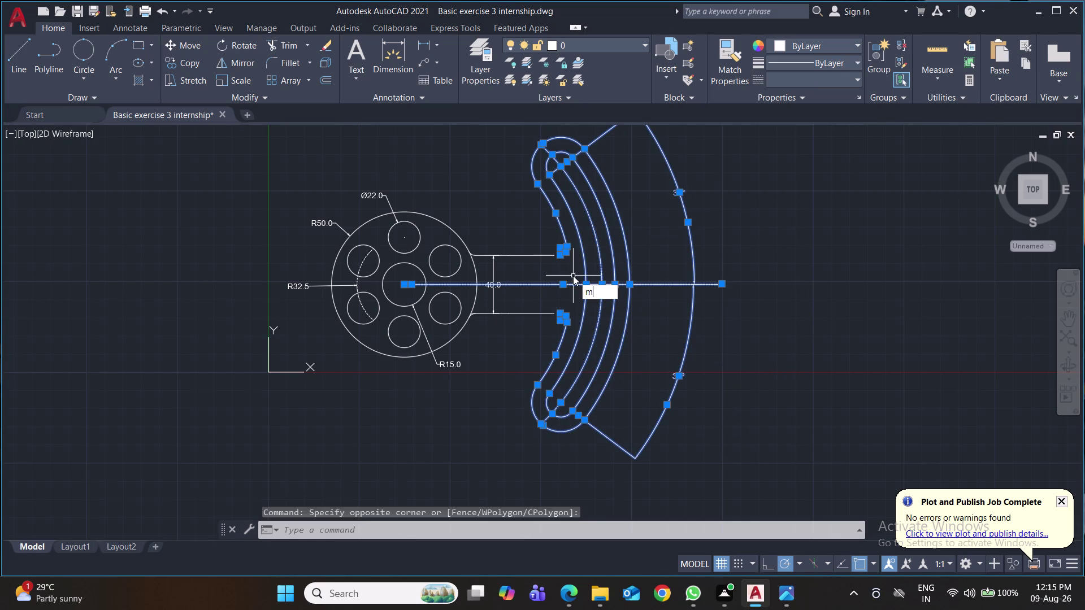
key(Return)
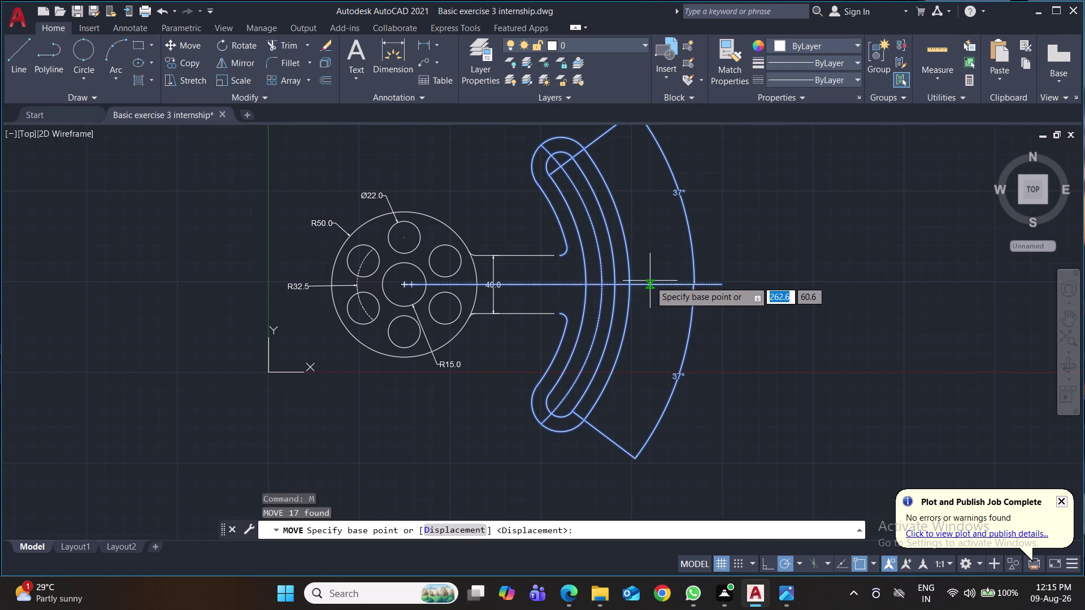
click(651, 273)
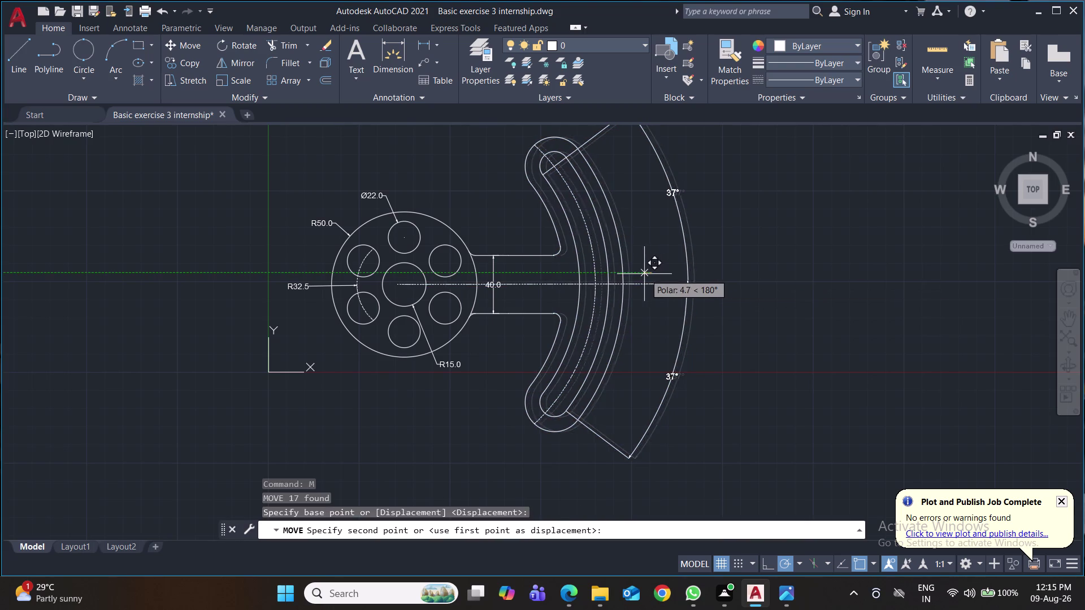
scroll(up, 3)
scroll(up, 3)
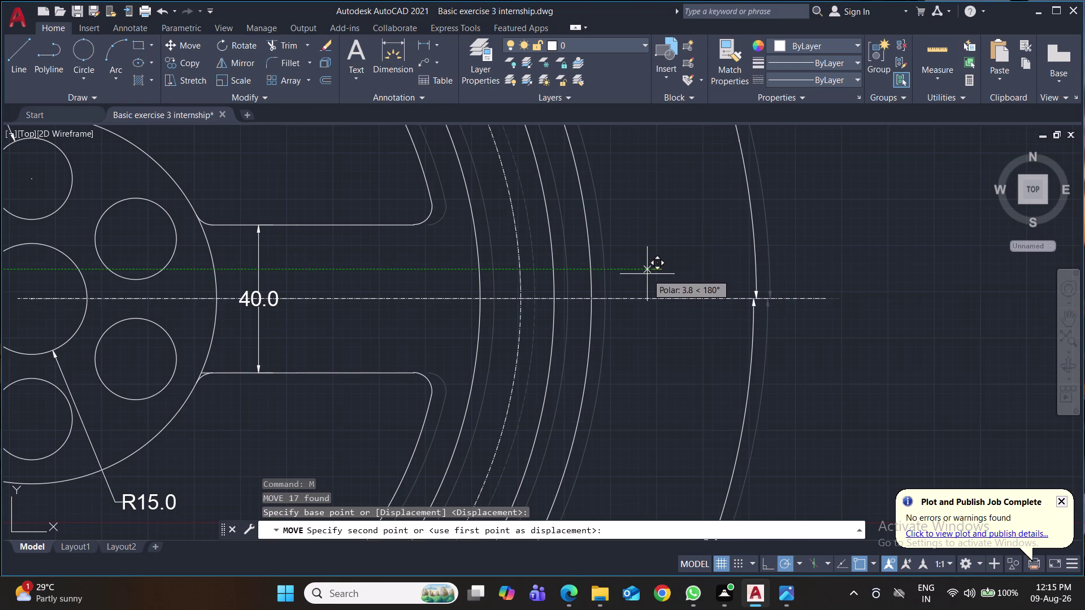
click(647, 274)
Review the repositioned arm and save the drawing.
scroll(down, 3)
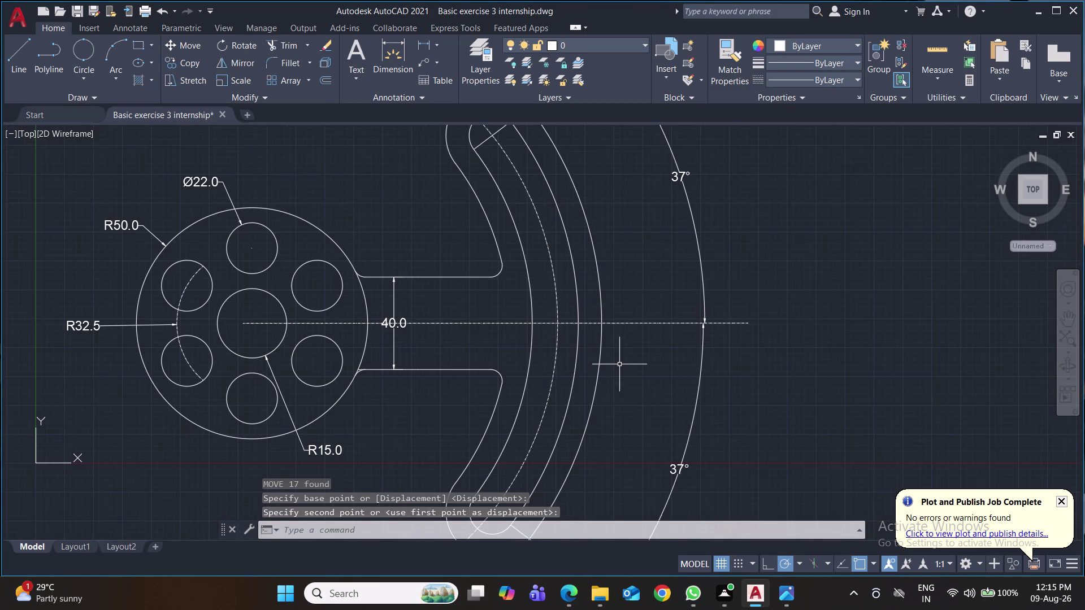
middle_drag(631, 364, 637, 358)
scroll(up, 3)
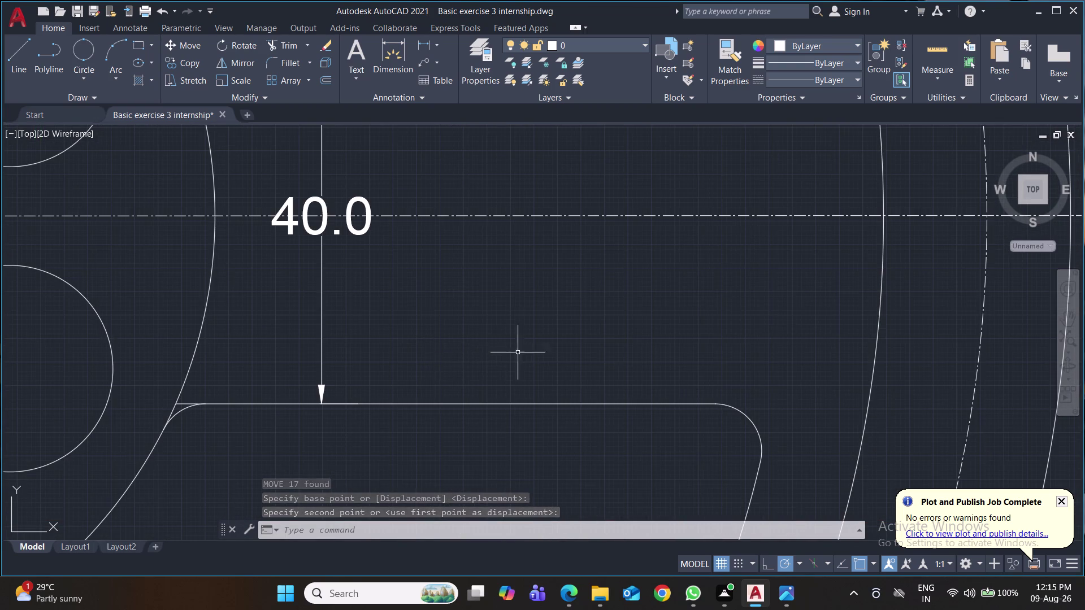
scroll(up, 3)
scroll(down, 3)
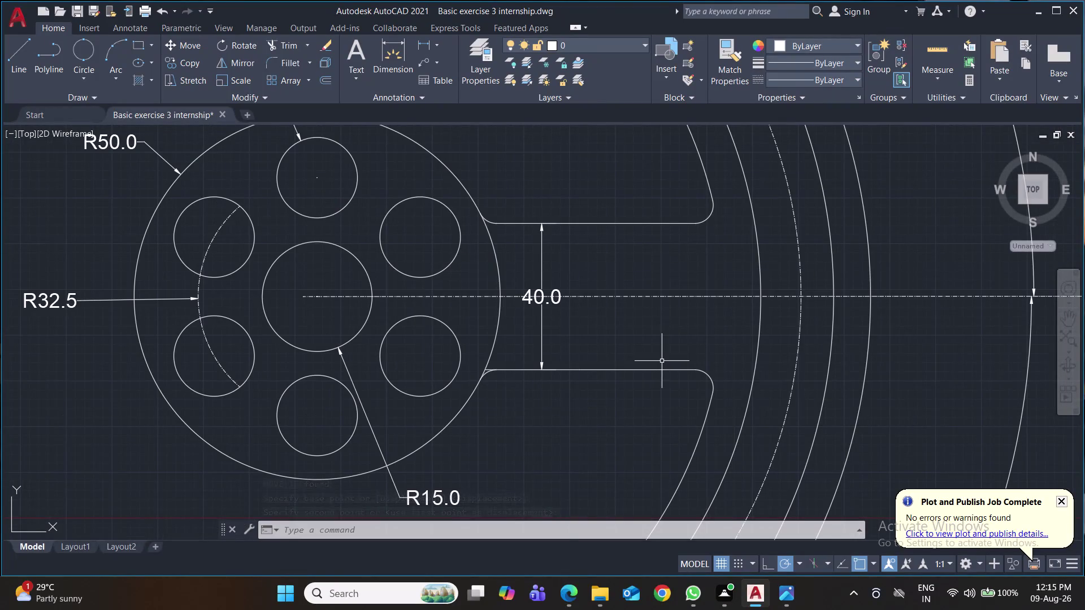
key(ctrl+s)
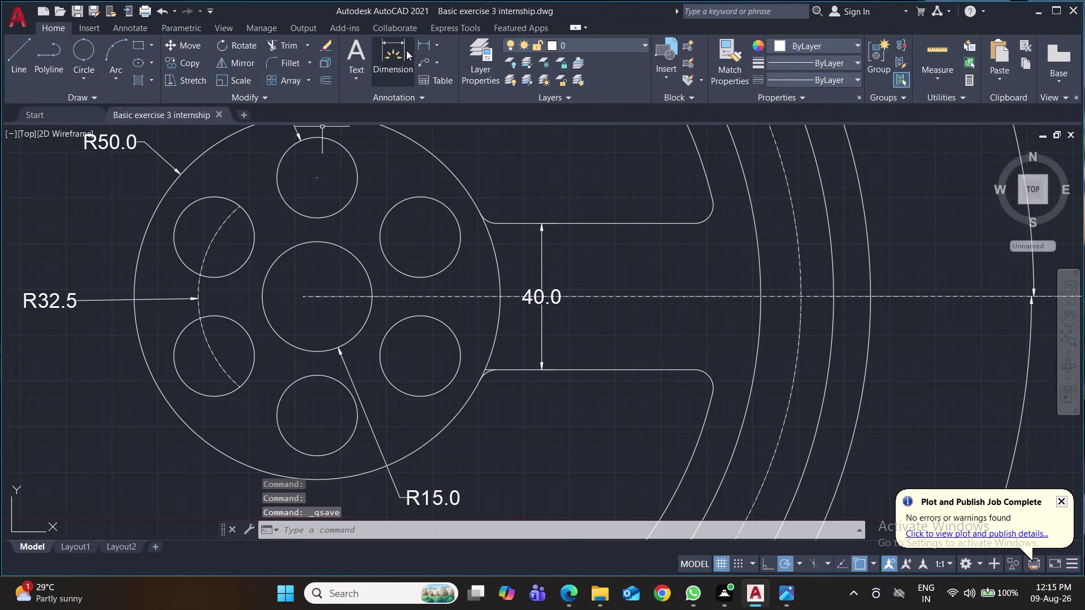
Place a 71.2 linear dimension from the hub circle edge to the inner arm arc.
click(421, 47)
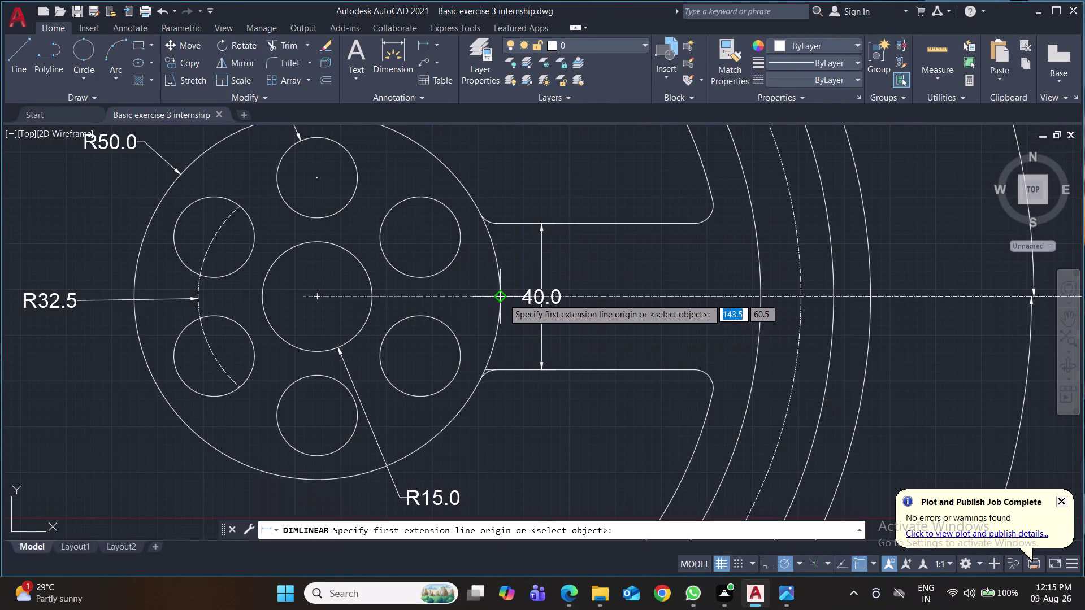
click(503, 299)
click(759, 295)
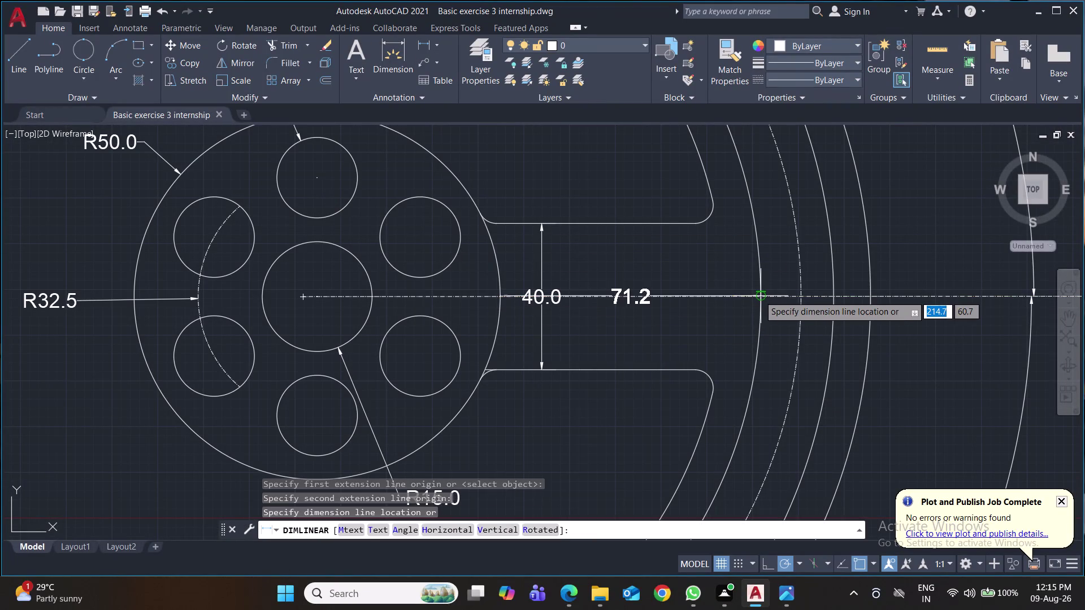
click(756, 279)
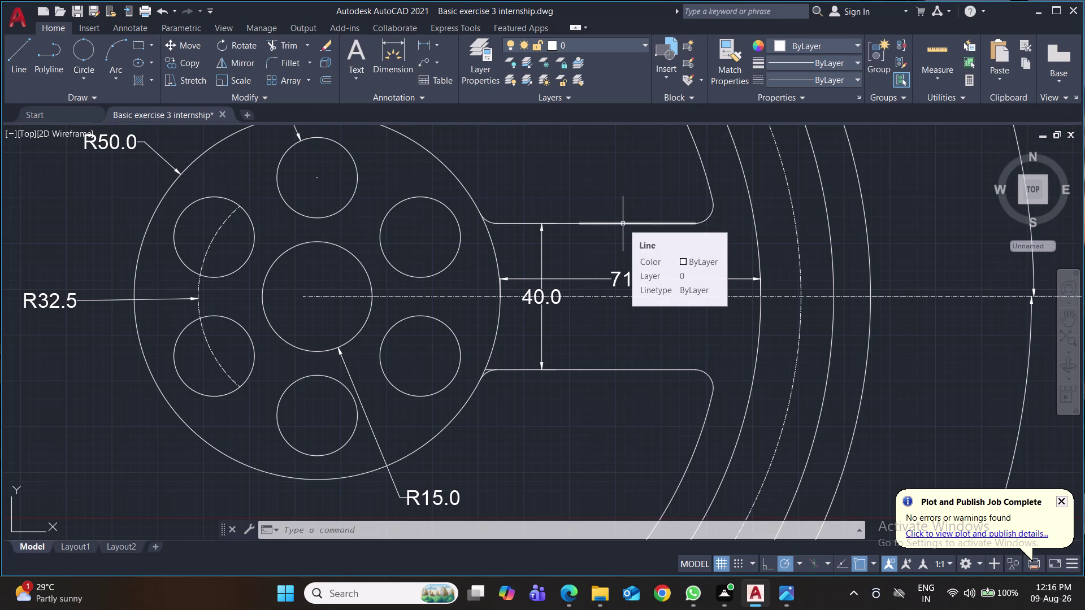
click(513, 224)
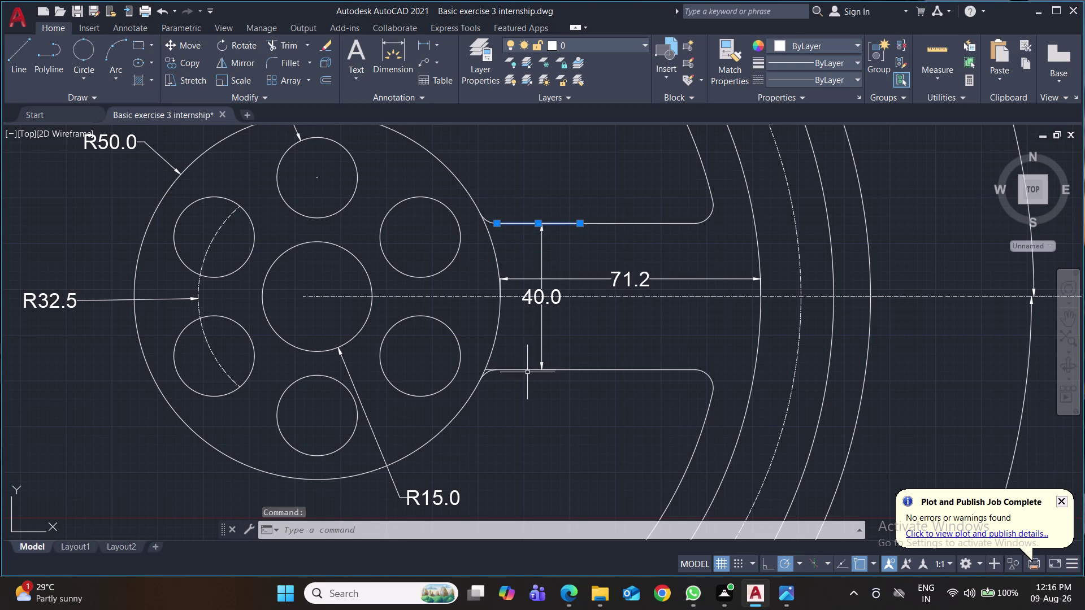
Erase the upper and lower straight neck lines and the 40.0 width dimension.
click(529, 368)
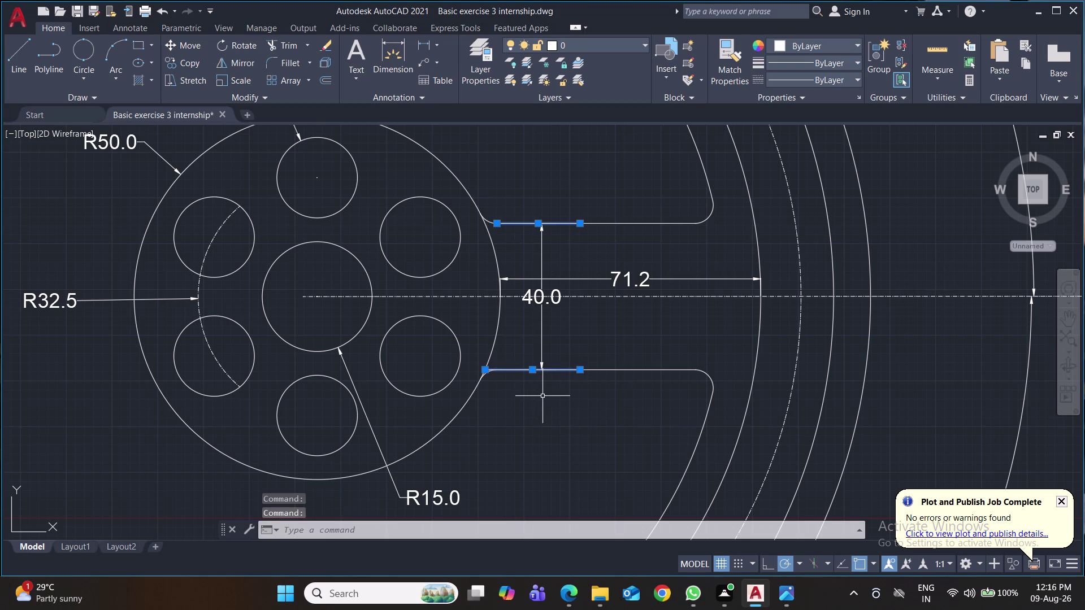
key(Delete)
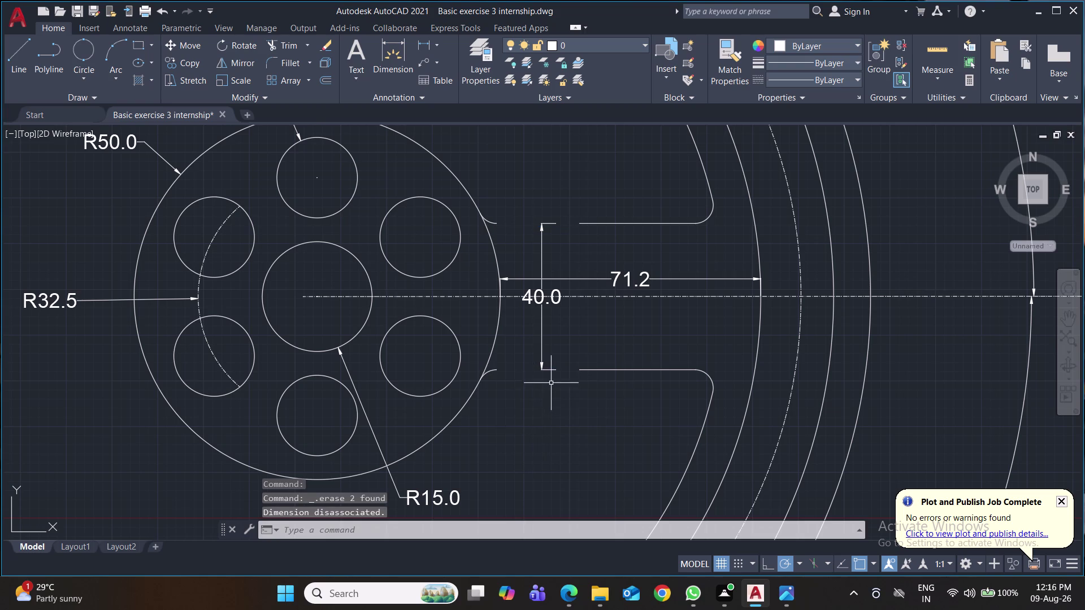
click(542, 353)
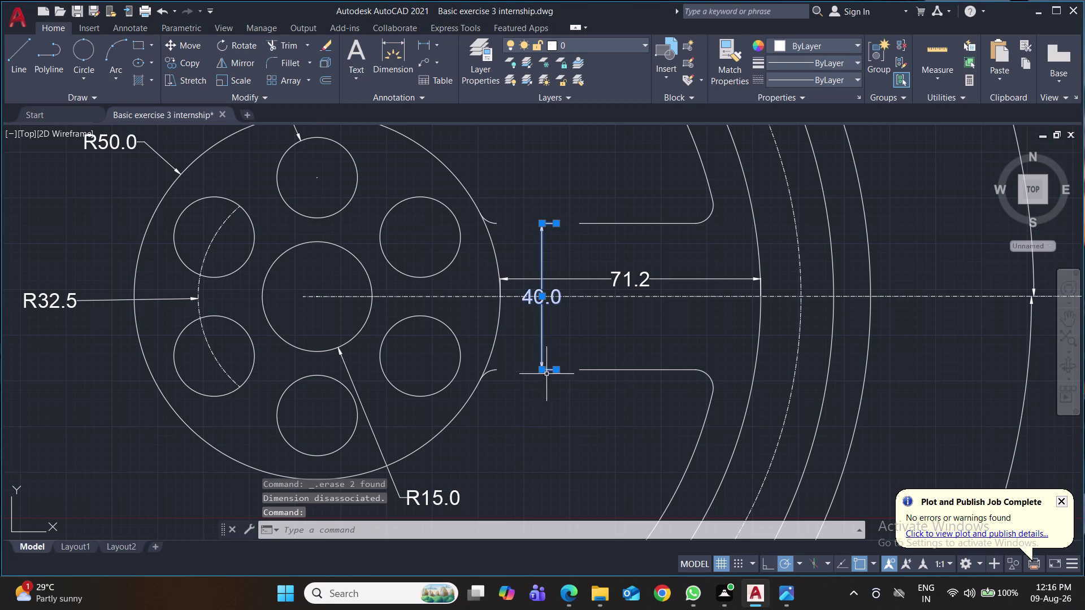
key(Delete)
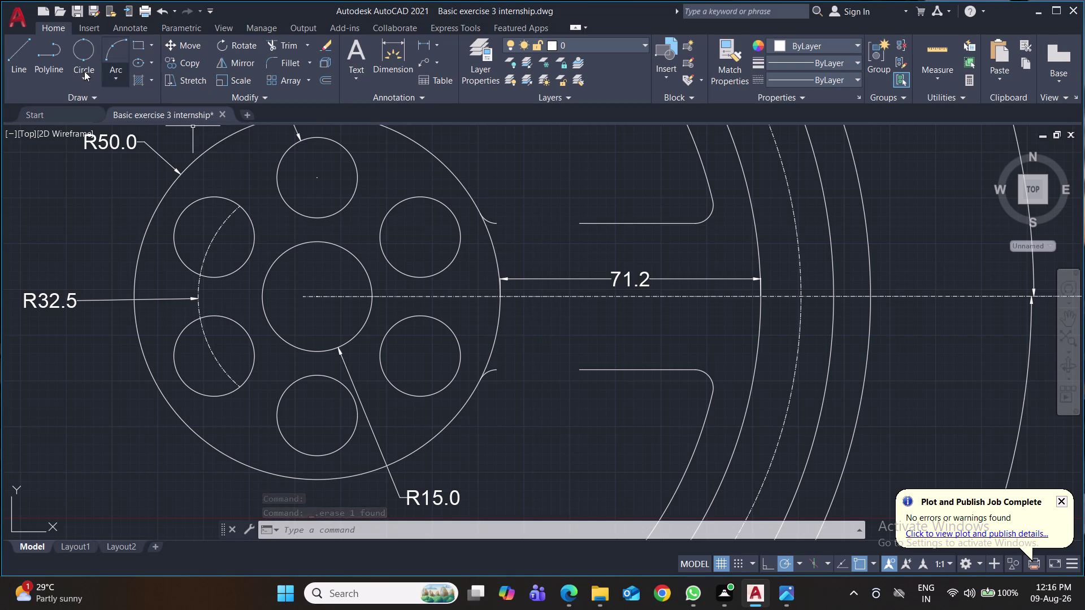
click(24, 61)
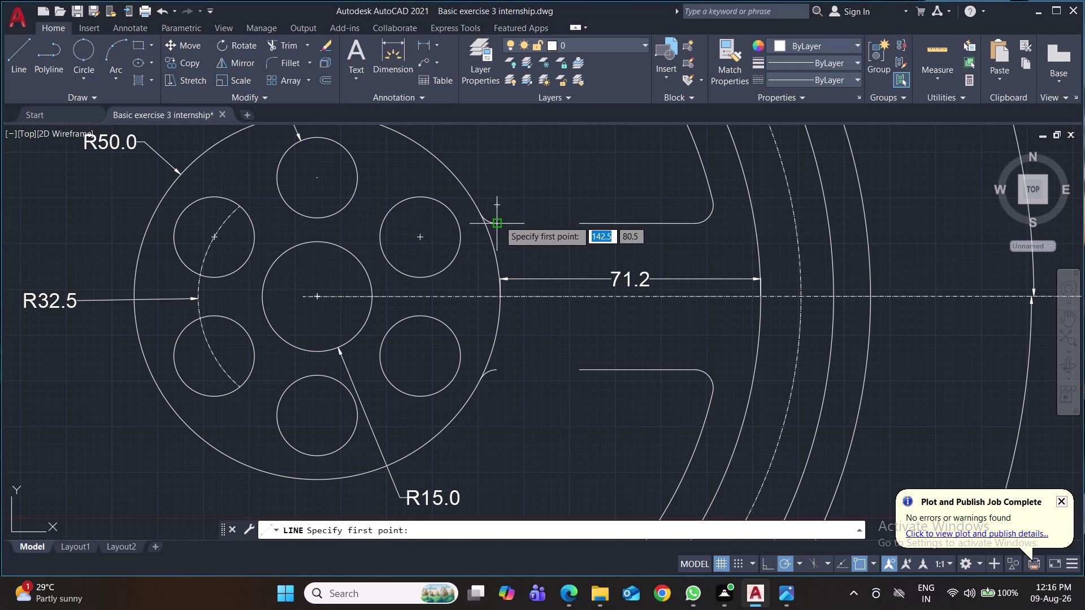
Draw a 27.8 upper neck edge and a vertical line down to the lower fillet.
click(498, 221)
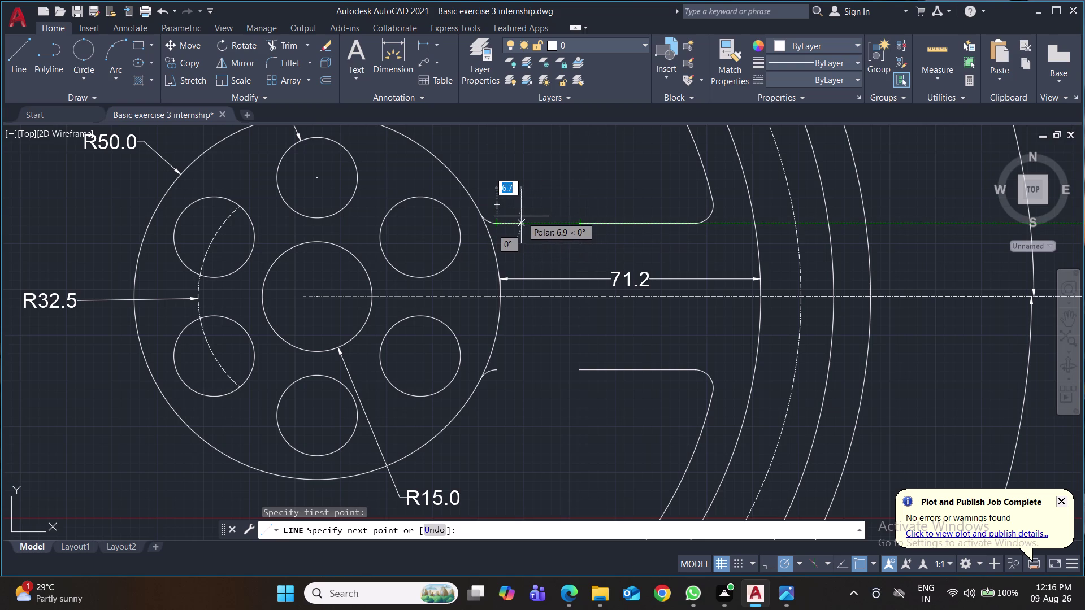
text(27.)
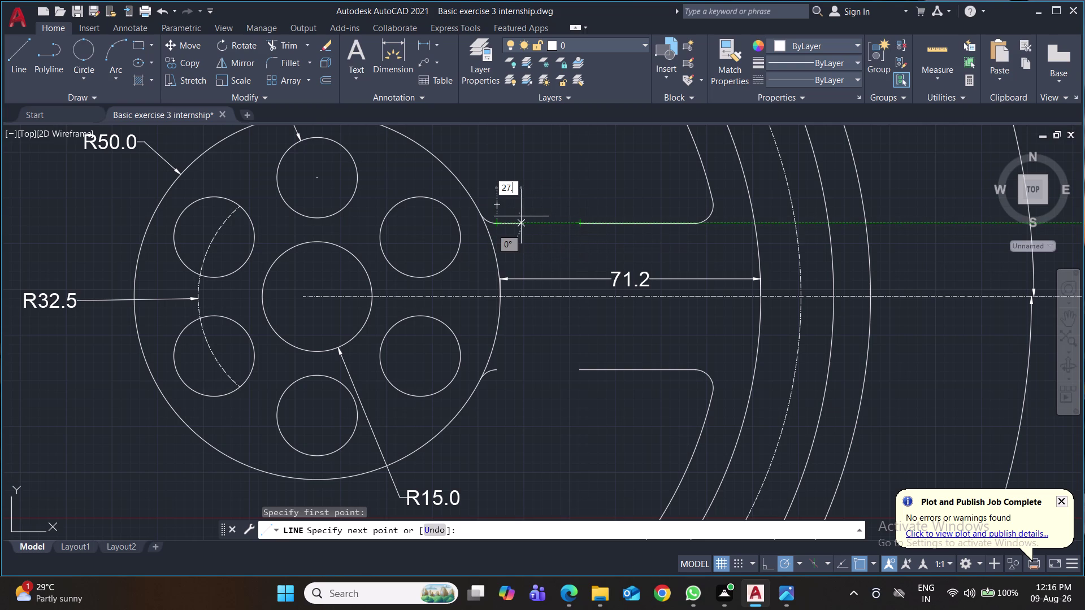
text(8)
key(Return)
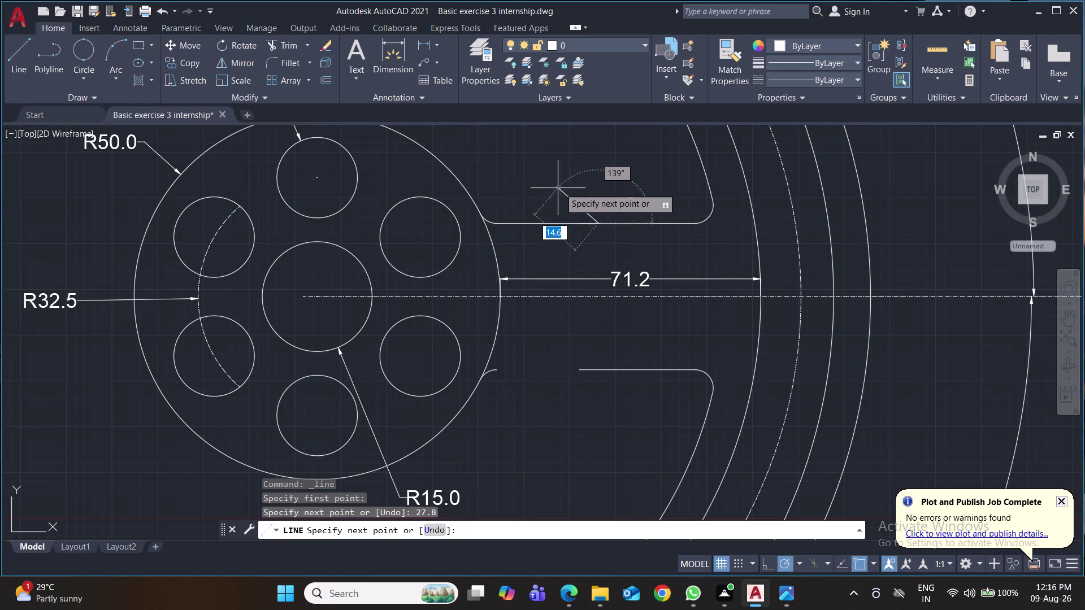
click(600, 370)
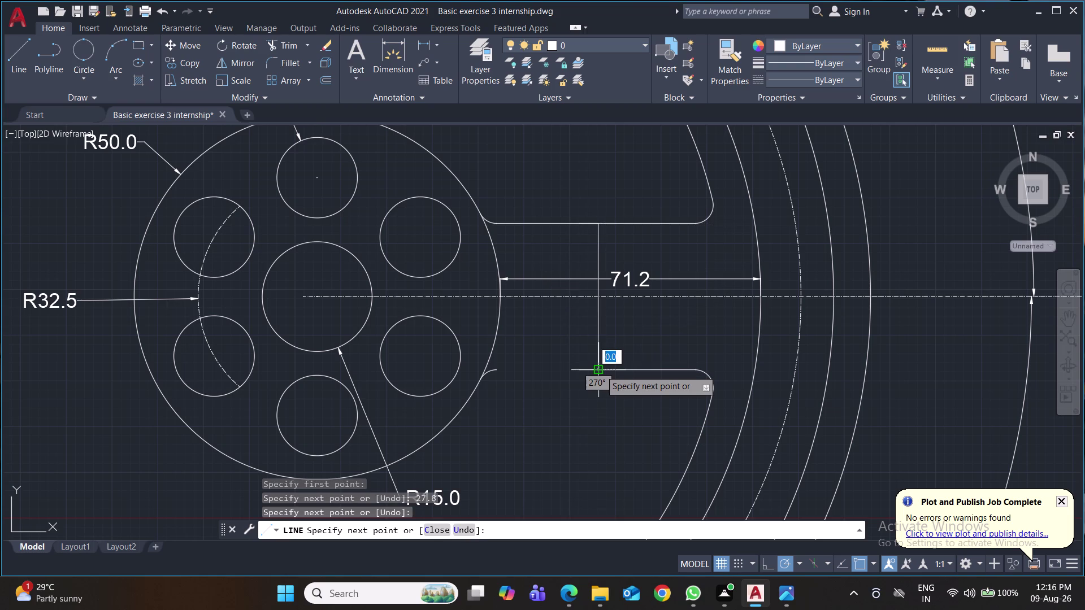
click(502, 370)
key(Return)
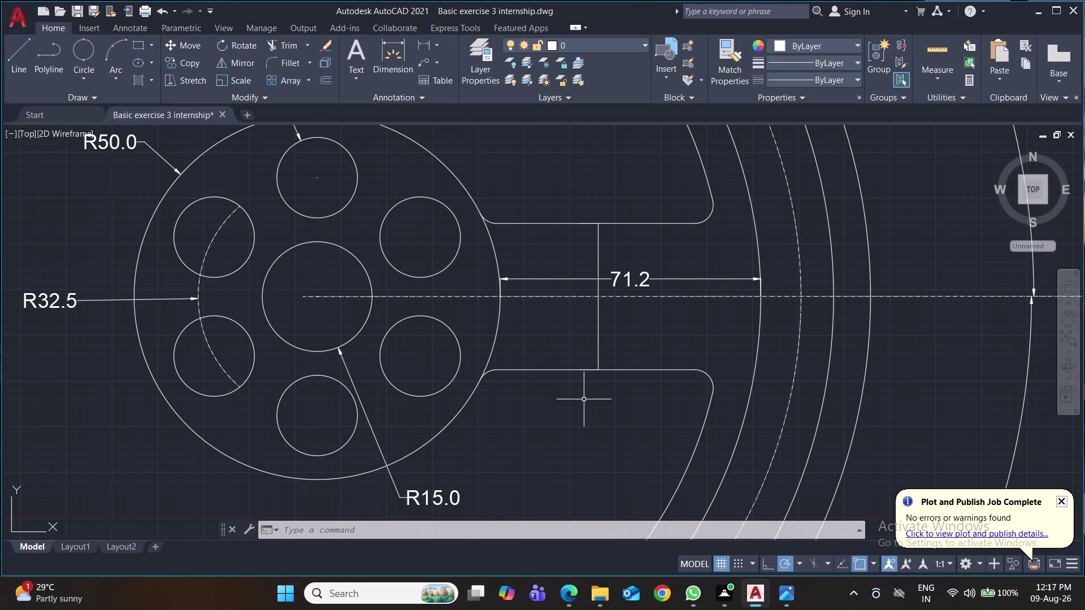
click(18, 61)
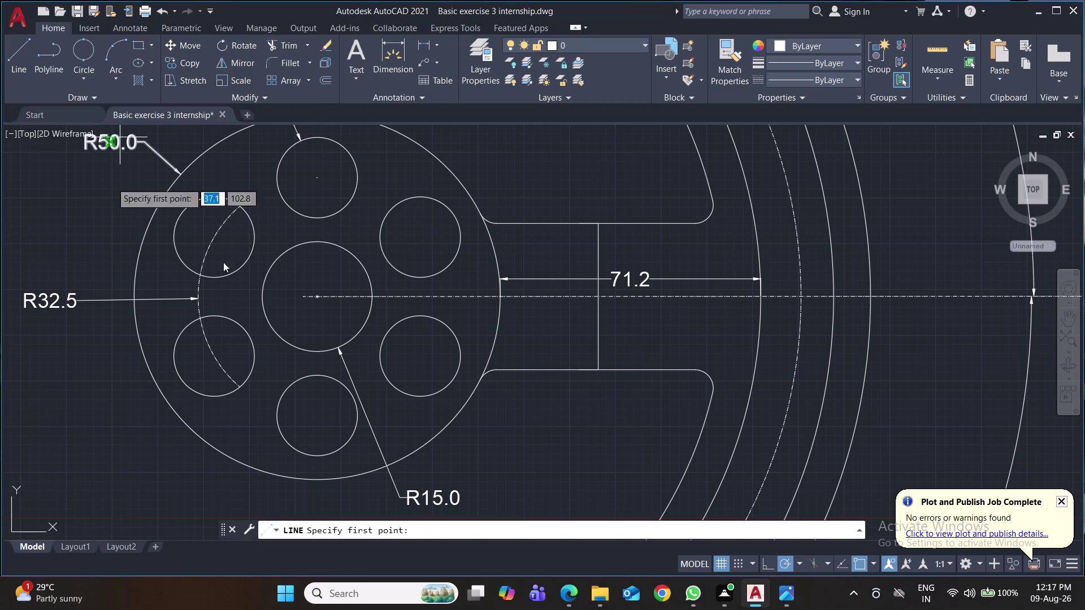
Draw a 15.6-wide strip along the neck back to the first vertical line.
click(600, 226)
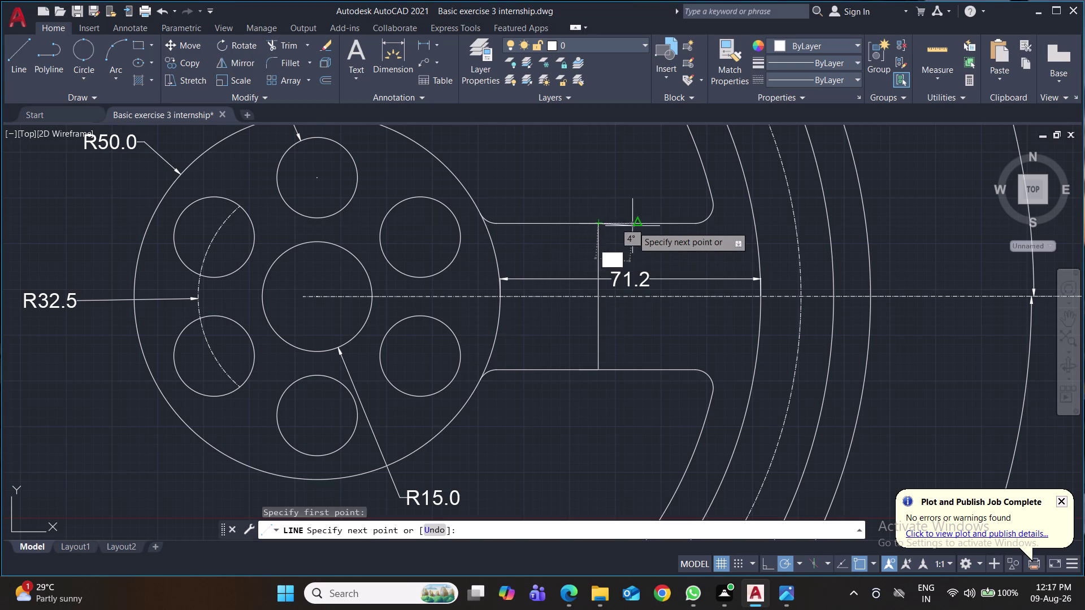
text(15.)
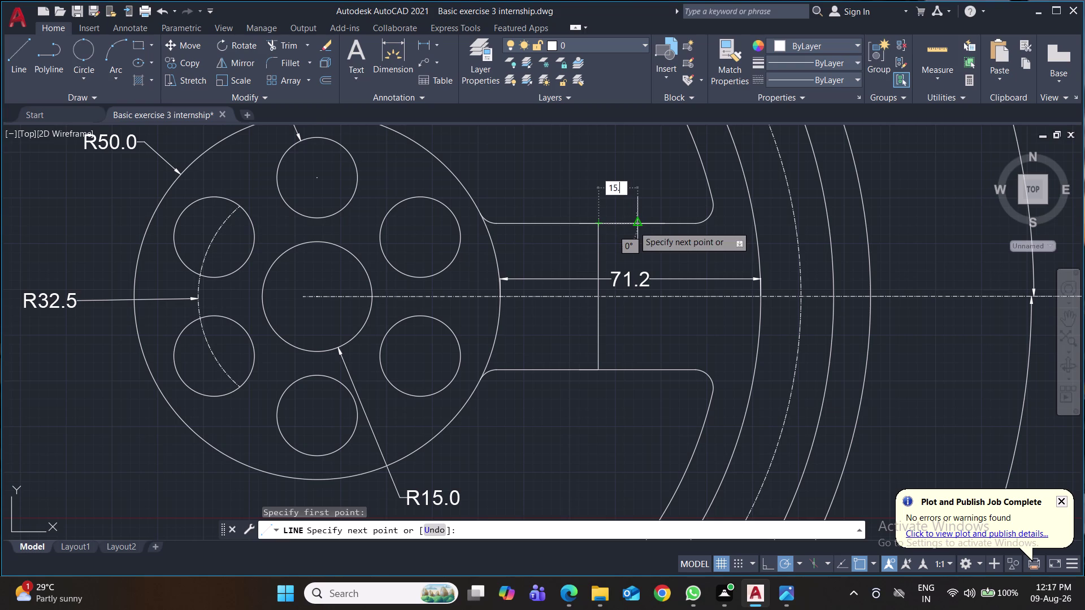
text(6)
key(Return)
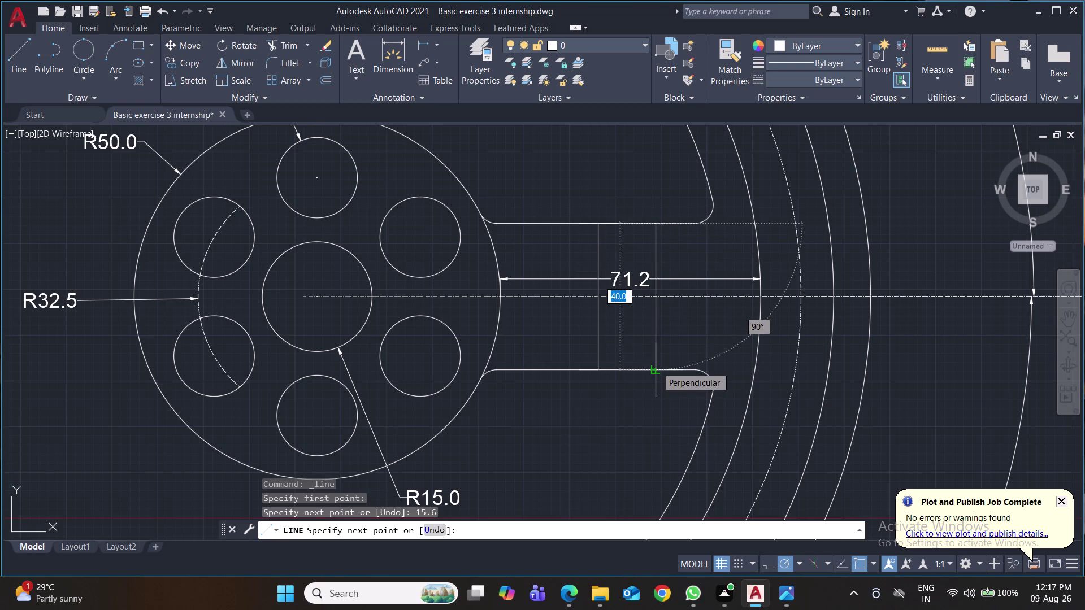
click(657, 367)
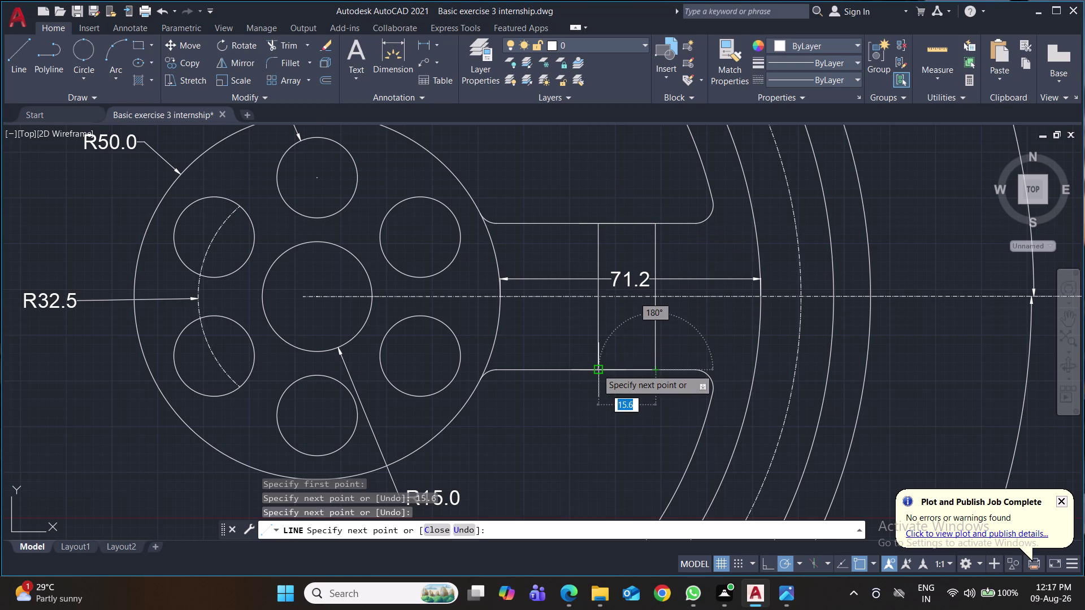
click(597, 369)
key(Return)
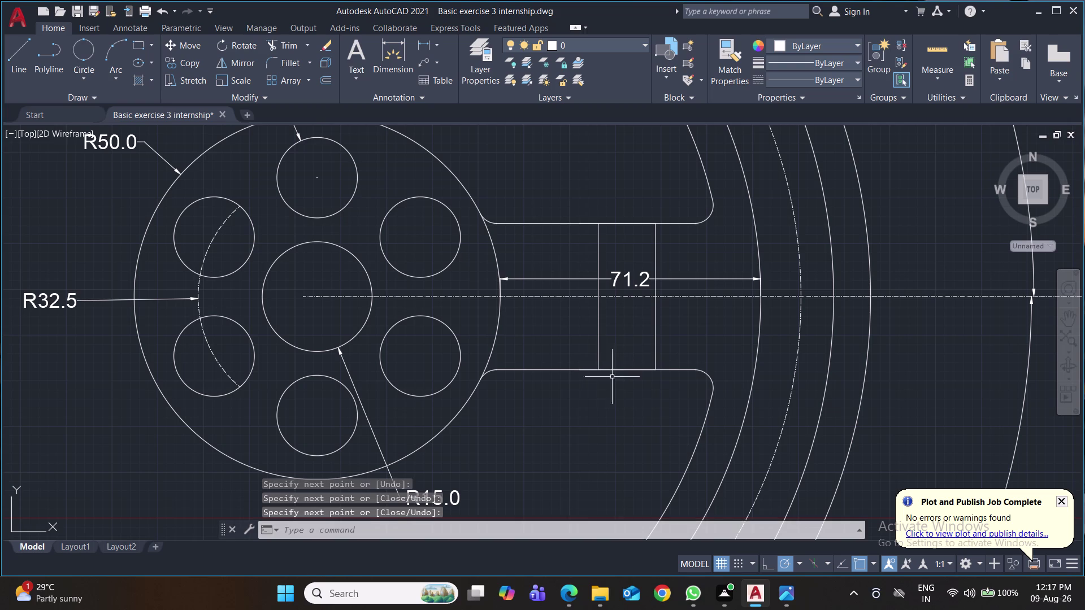
Erase the old top and bottom neck edges near the fillets and save.
click(679, 369)
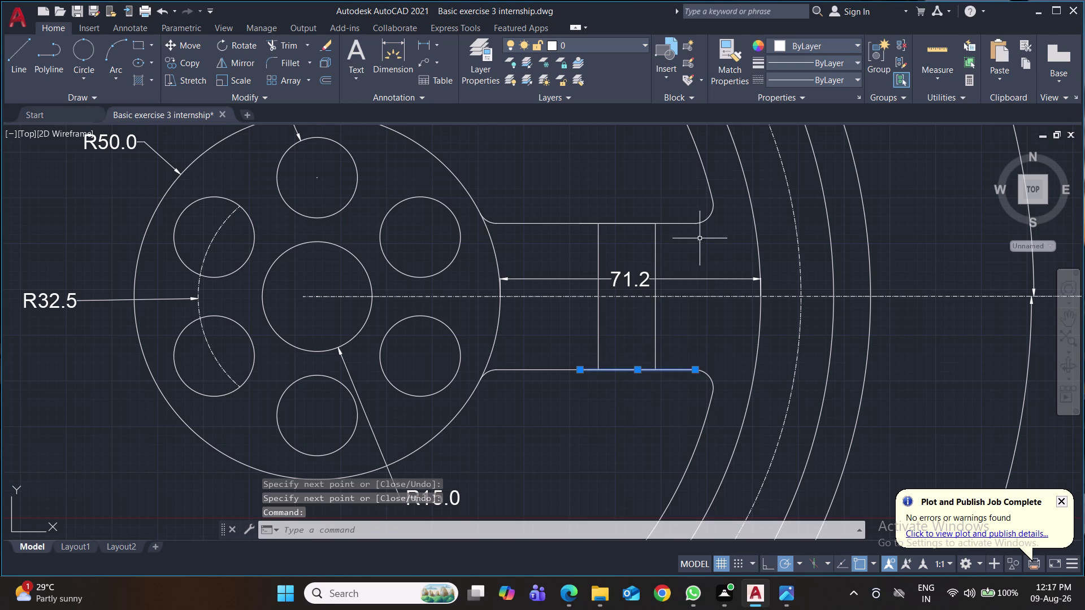
click(682, 224)
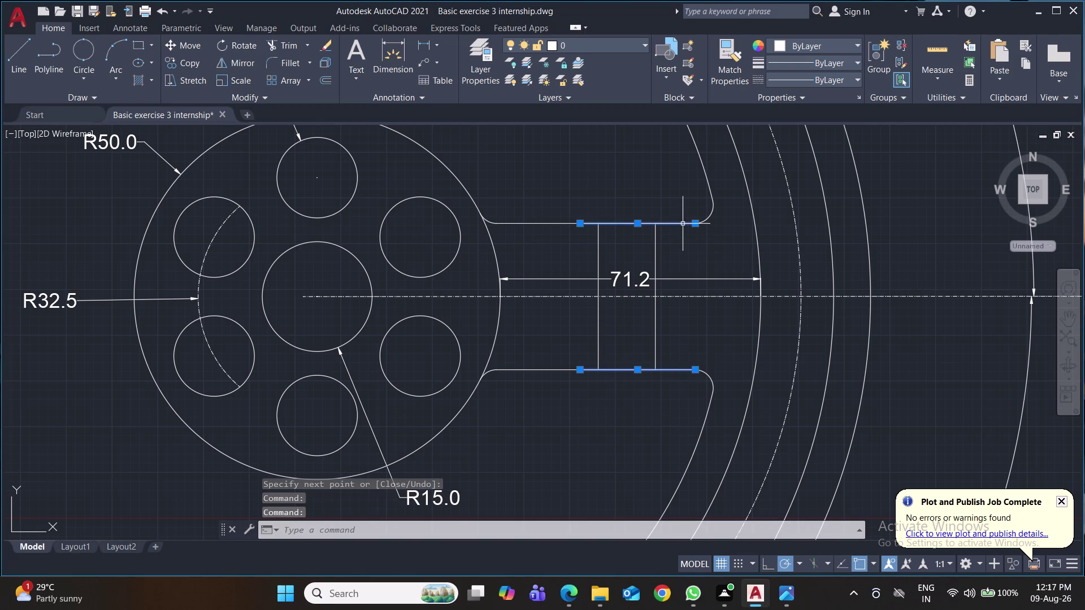
key(Delete)
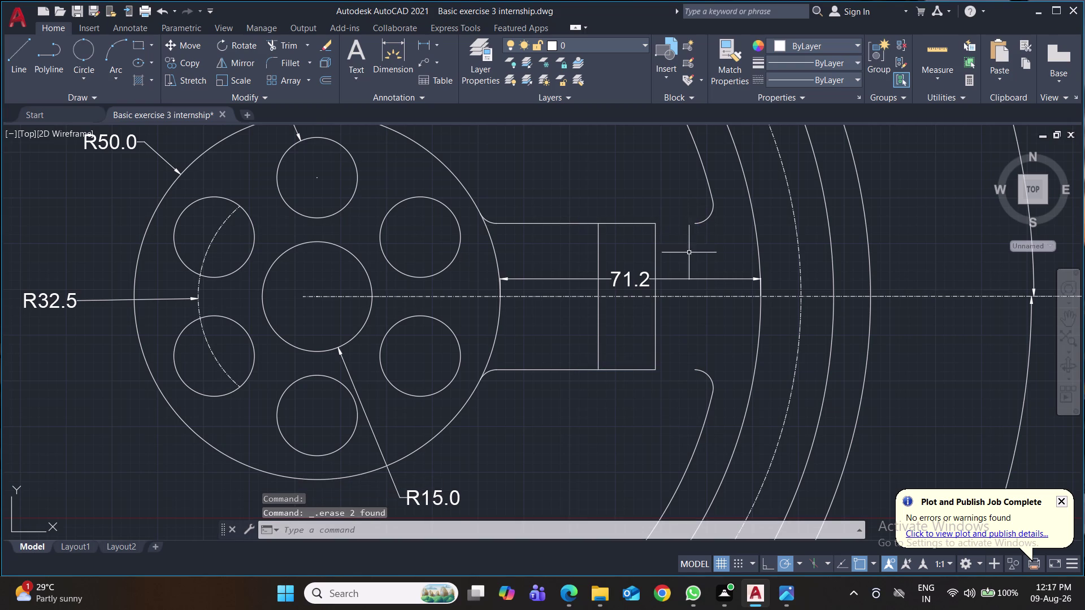
key(ctrl+s)
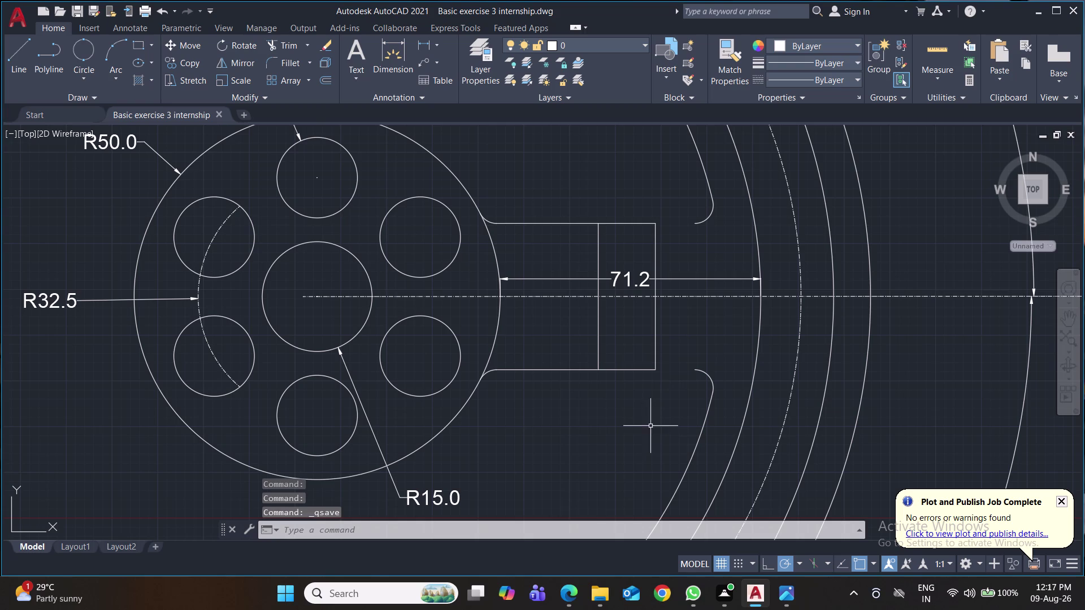
Window-select the arm arcs, centerline, dimension and upper fillet.
click(909, 194)
click(730, 325)
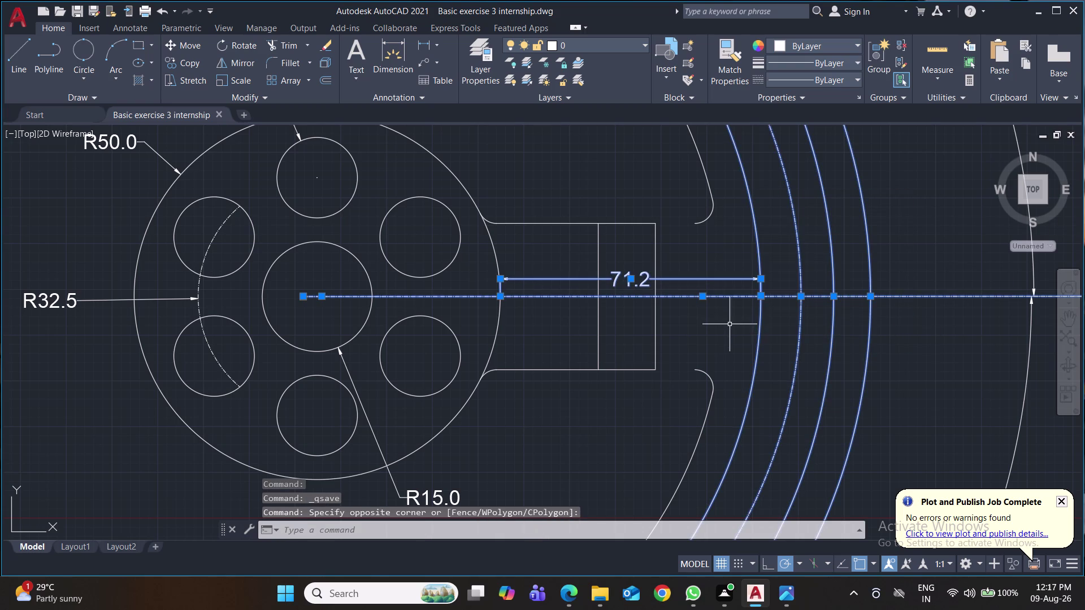
drag(900, 156, 888, 158)
Add the lower fillet, outer arc and both 37° dimensions to the arm selection.
click(679, 202)
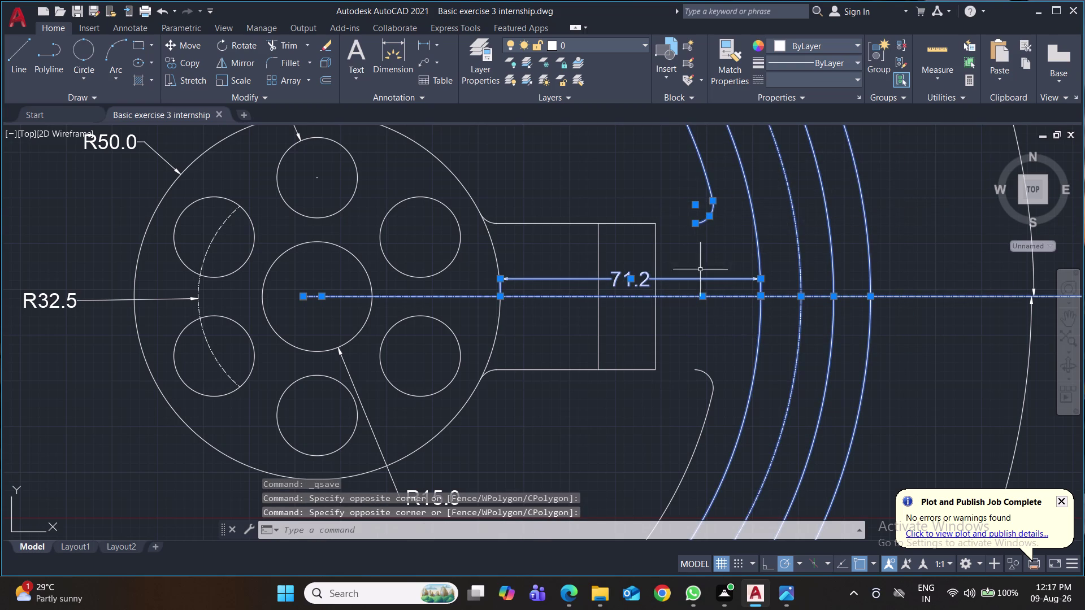
click(901, 422)
click(642, 482)
click(895, 380)
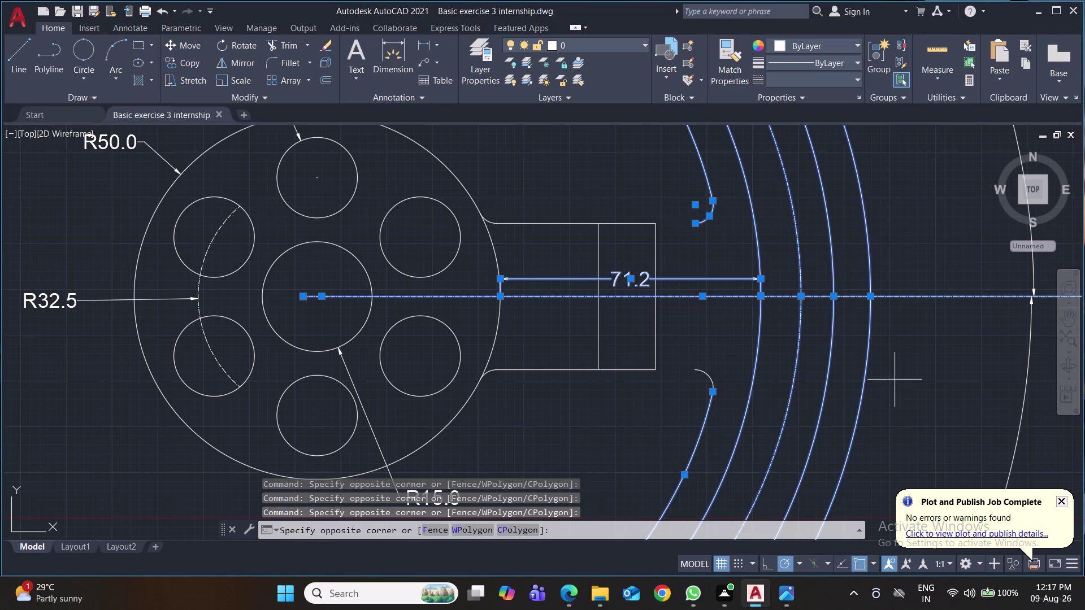
click(683, 407)
scroll(down, 3)
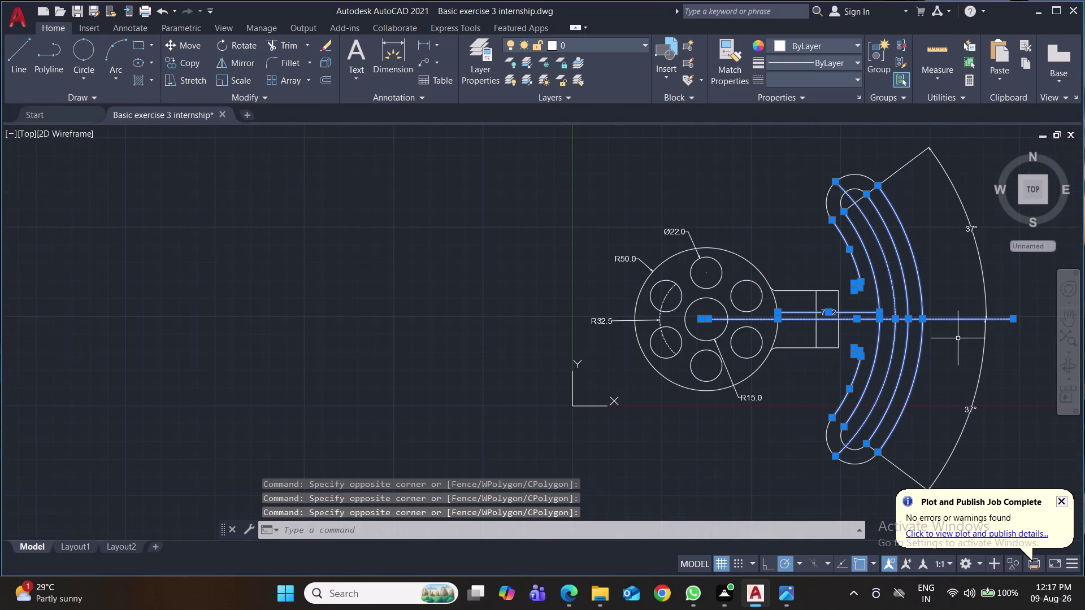
click(882, 163)
click(817, 209)
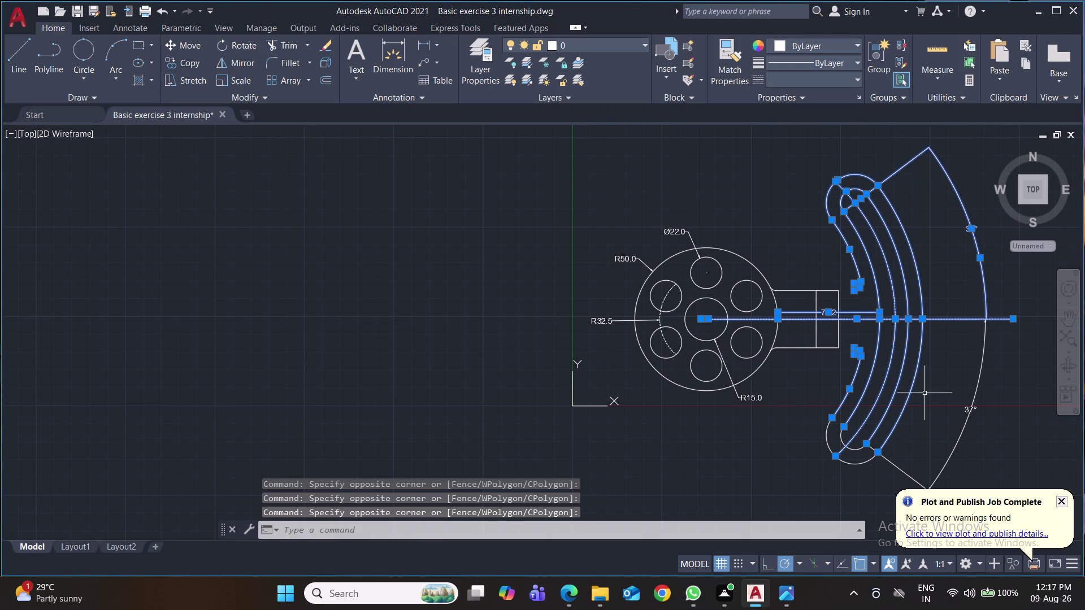
click(1010, 431)
click(780, 481)
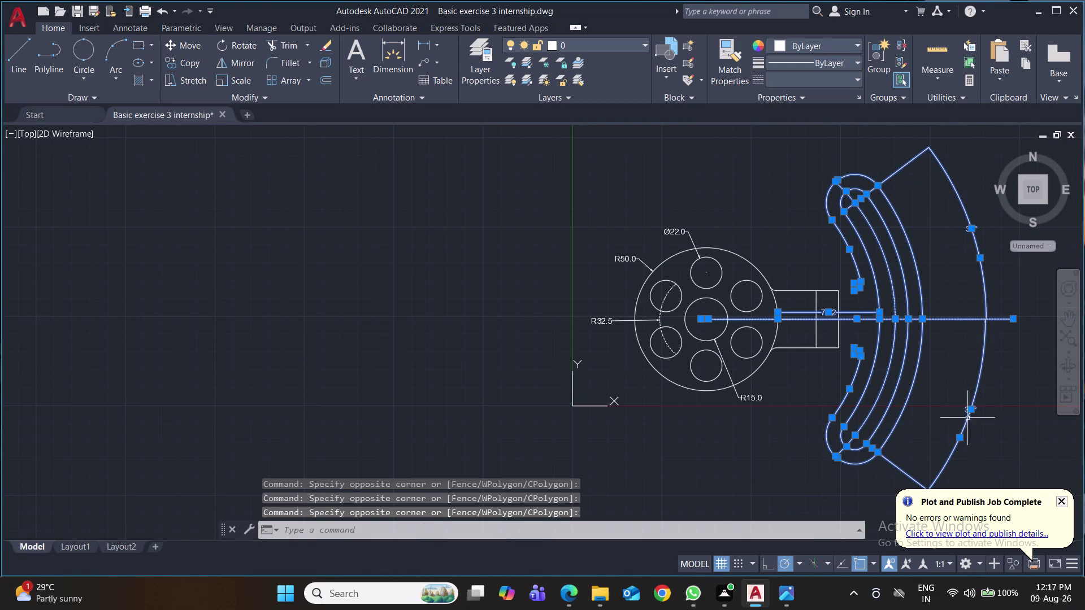
middle_drag(1014, 410, 688, 393)
scroll(up, 3)
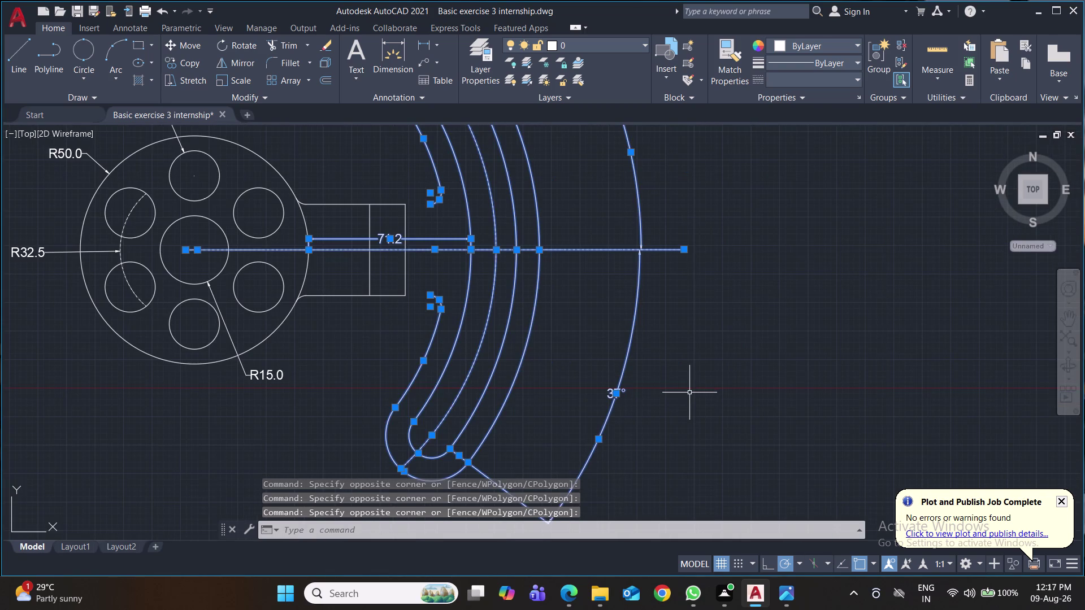
middle_drag(690, 393, 842, 451)
scroll(up, 3)
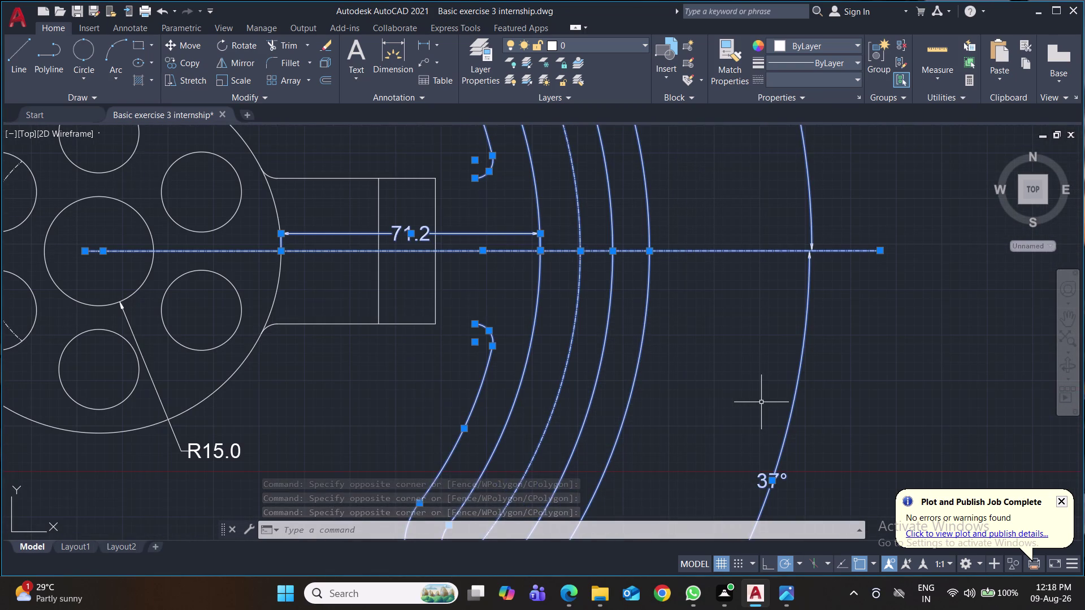
Move the selected arm 11 units at 180°, changing the 71.2 dimension to 60.2.
key(m)
key(Return)
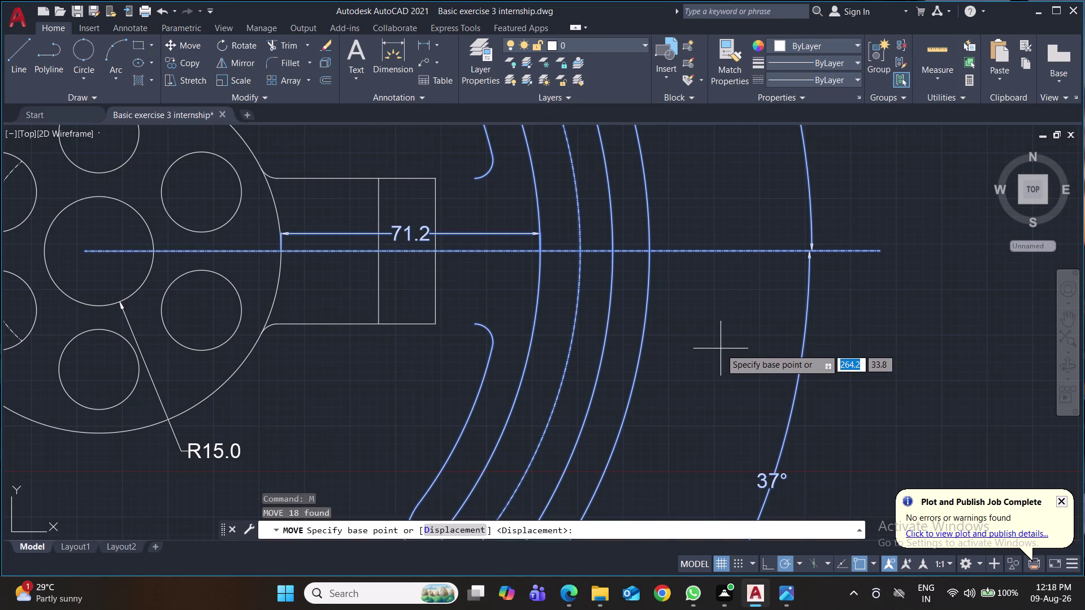
click(720, 349)
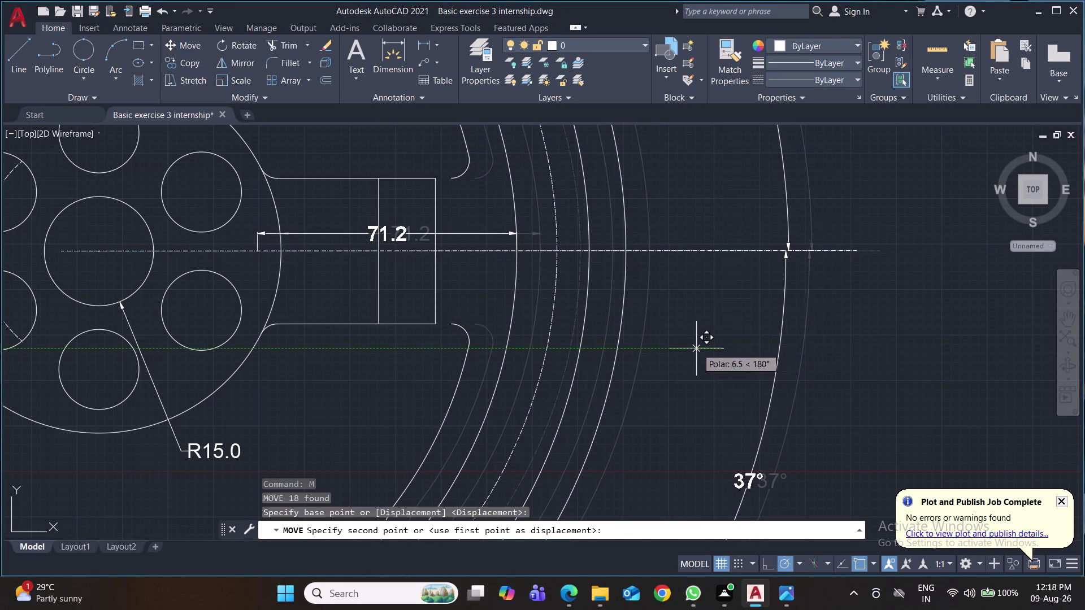
scroll(up, 3)
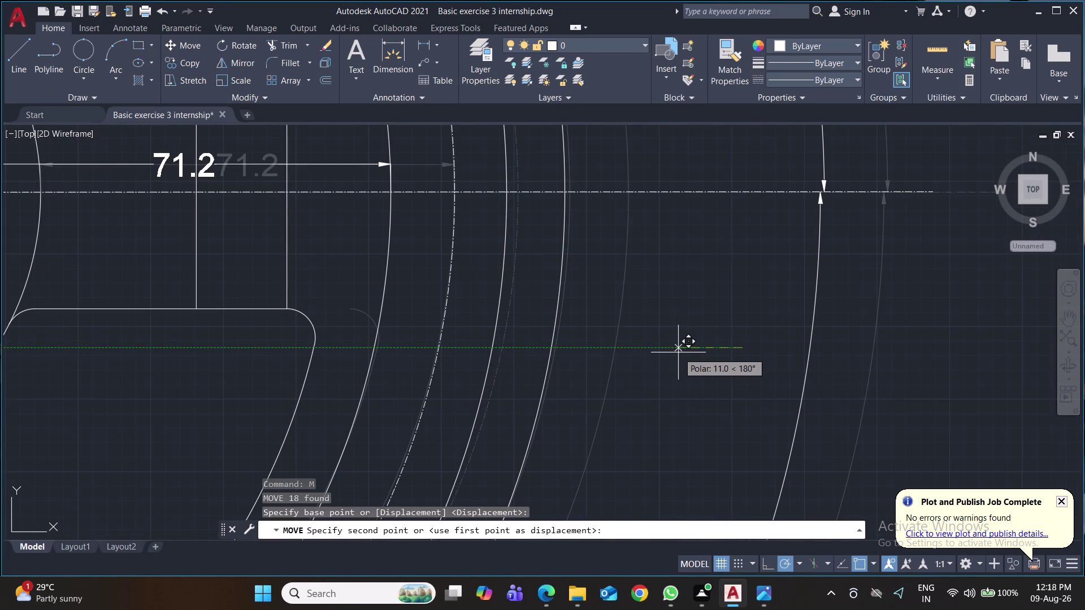
click(678, 353)
scroll(down, 3)
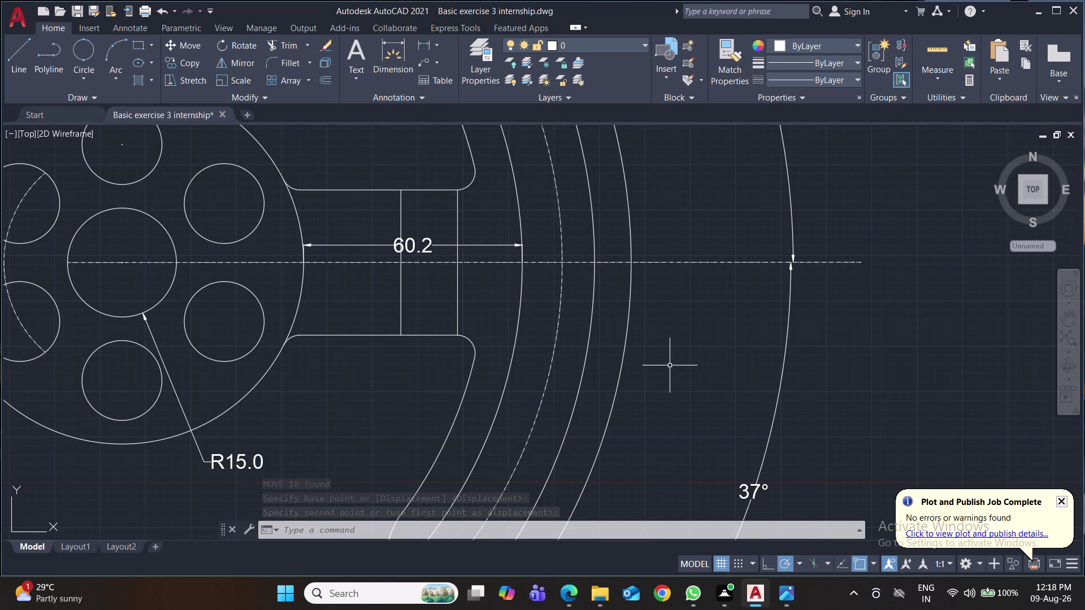
scroll(up, 3)
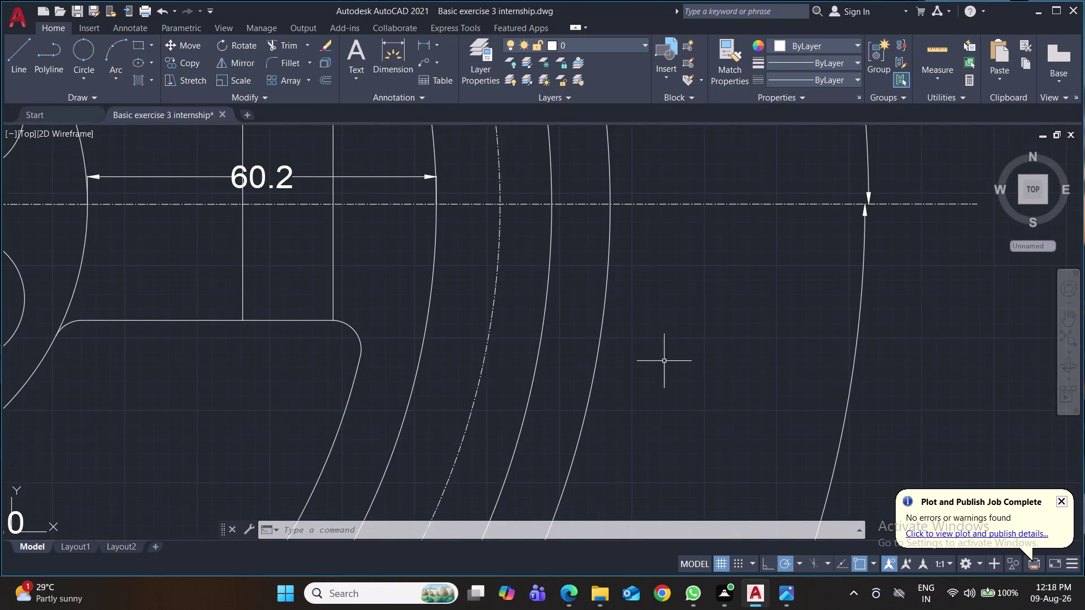
scroll(up, 3)
middle_drag(349, 392, 531, 477)
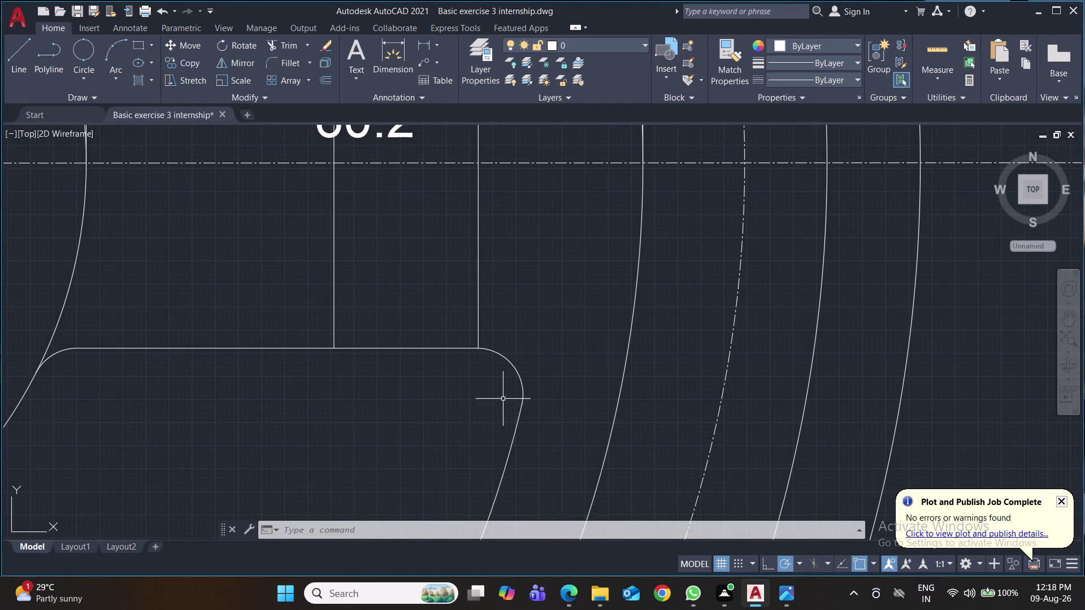
scroll(down, 3)
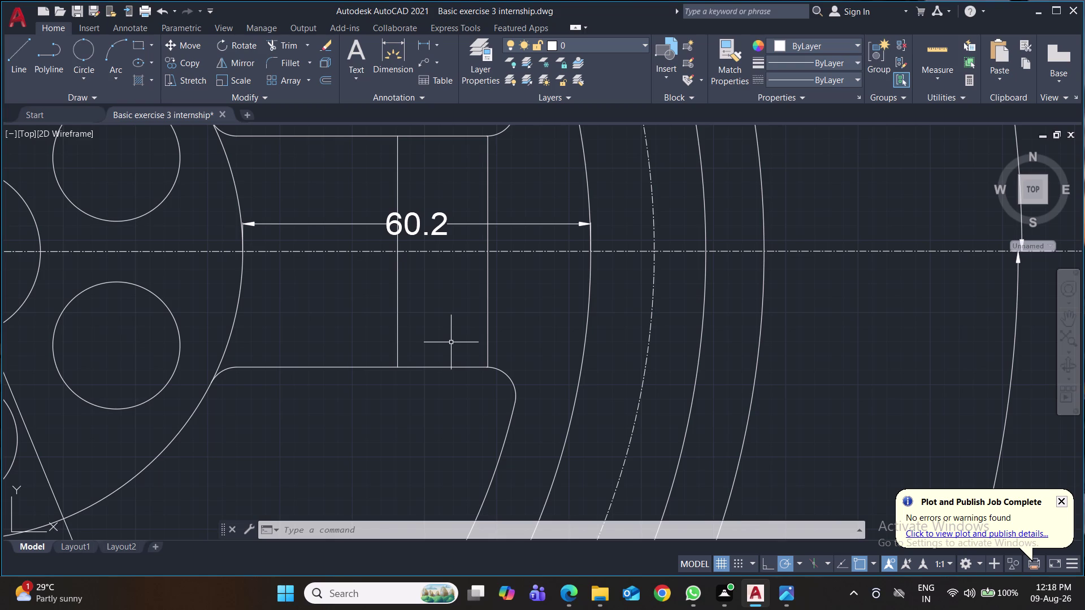
scroll(up, 3)
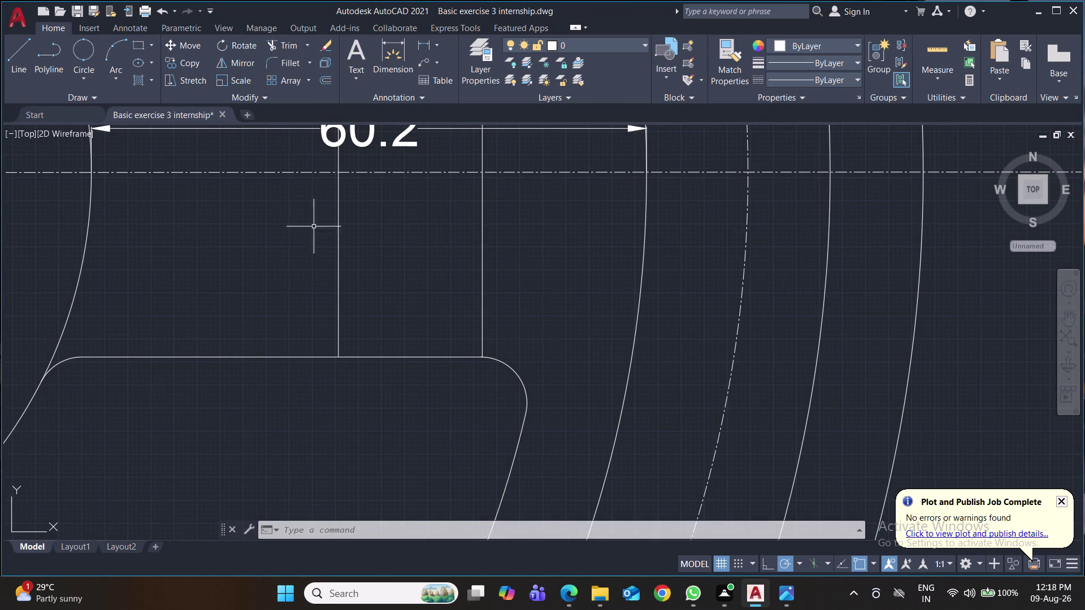
Draw a 16.8 vertical line to the neck's top edge and erase the short top-edge piece.
click(9, 56)
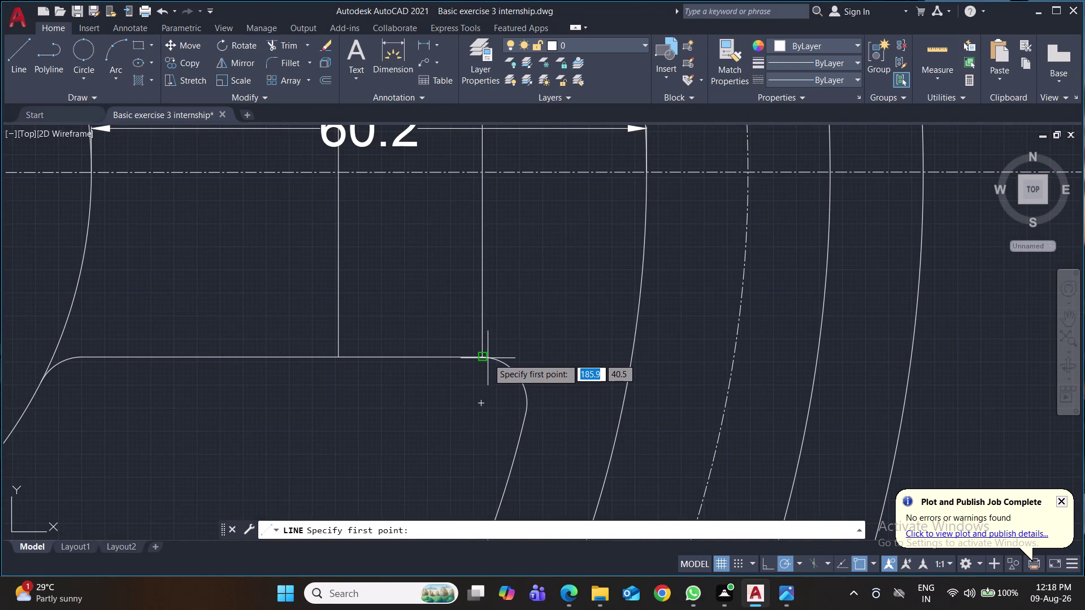
click(484, 358)
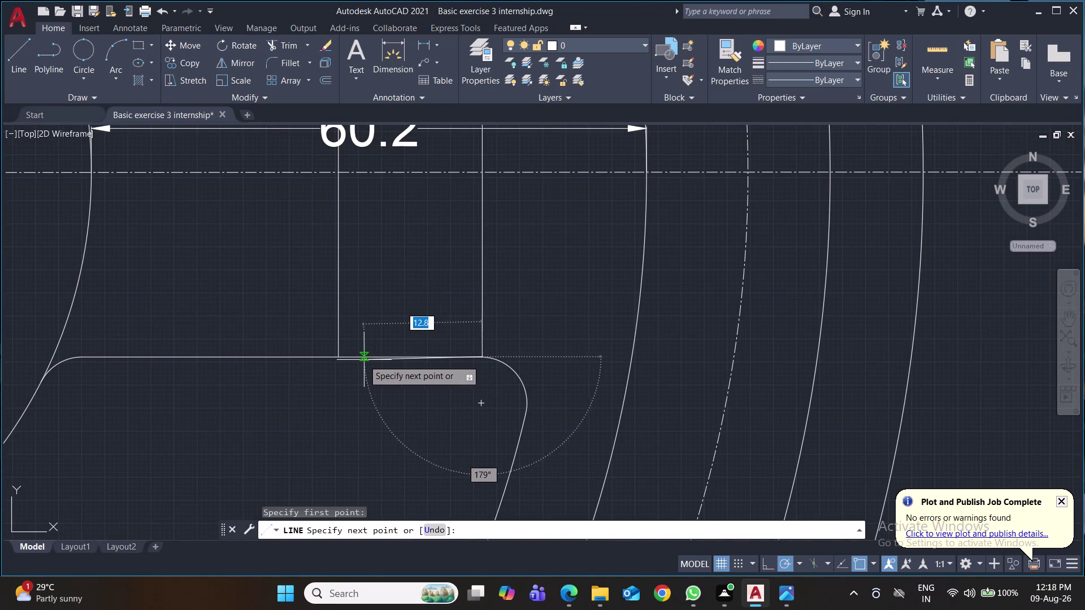
text(1)
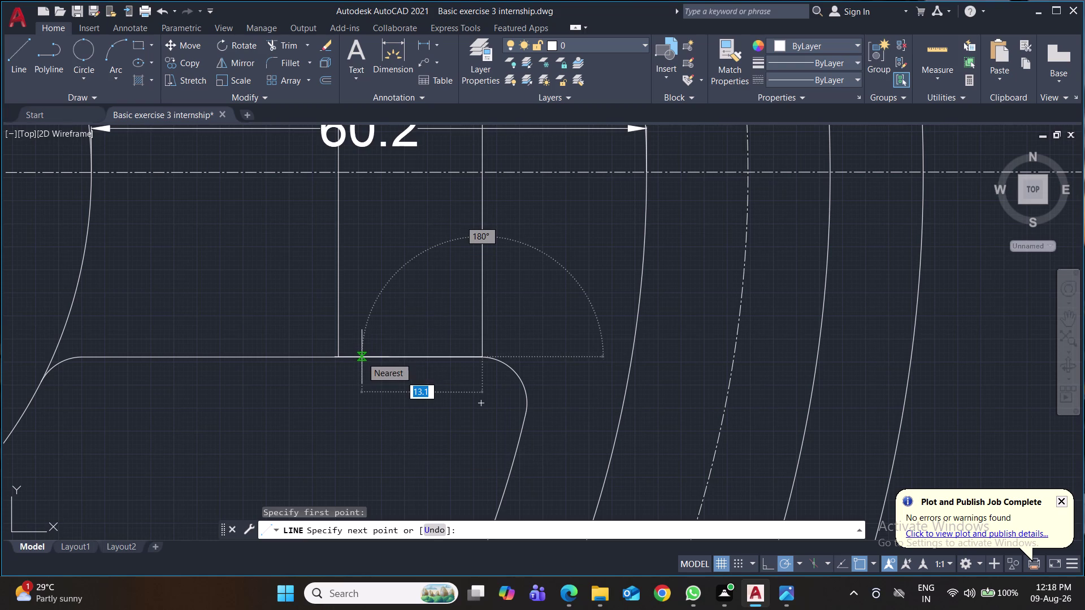
text(6.8)
key(Return)
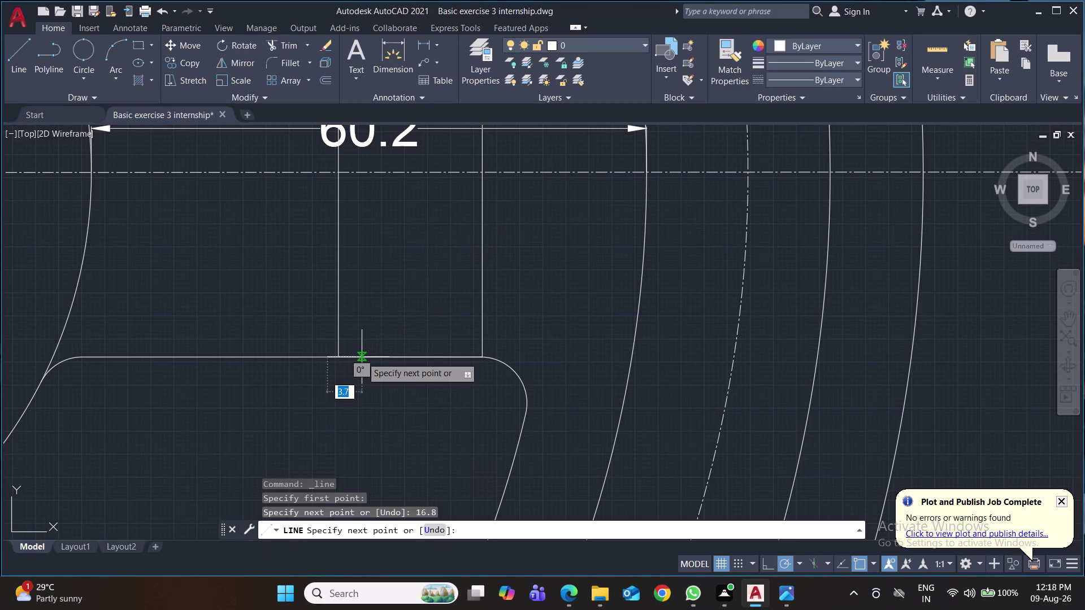
middle_drag(378, 352, 380, 478)
middle_drag(307, 334, 355, 523)
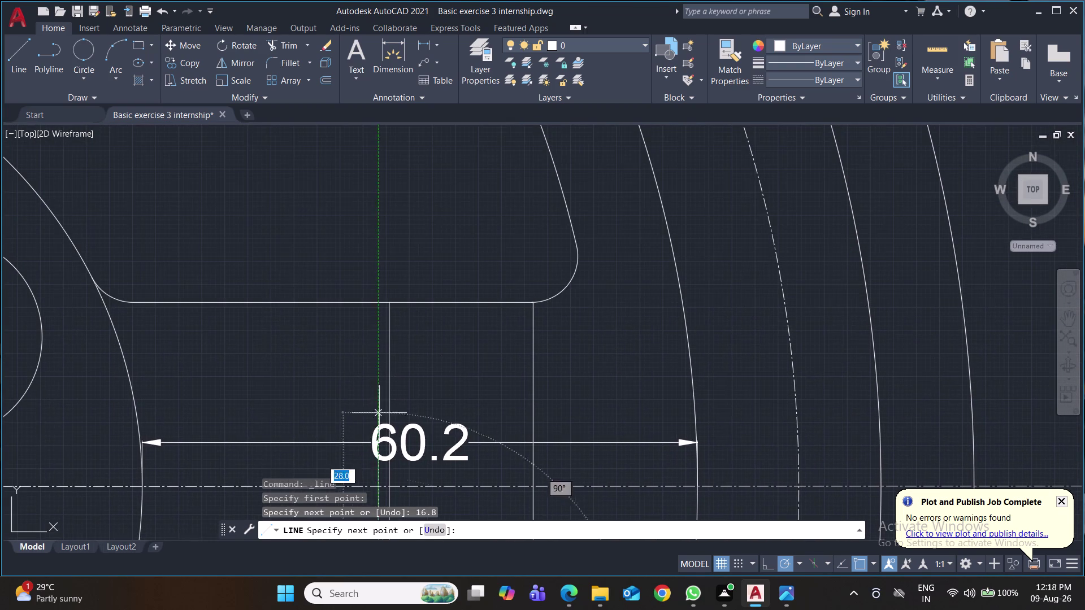
click(376, 304)
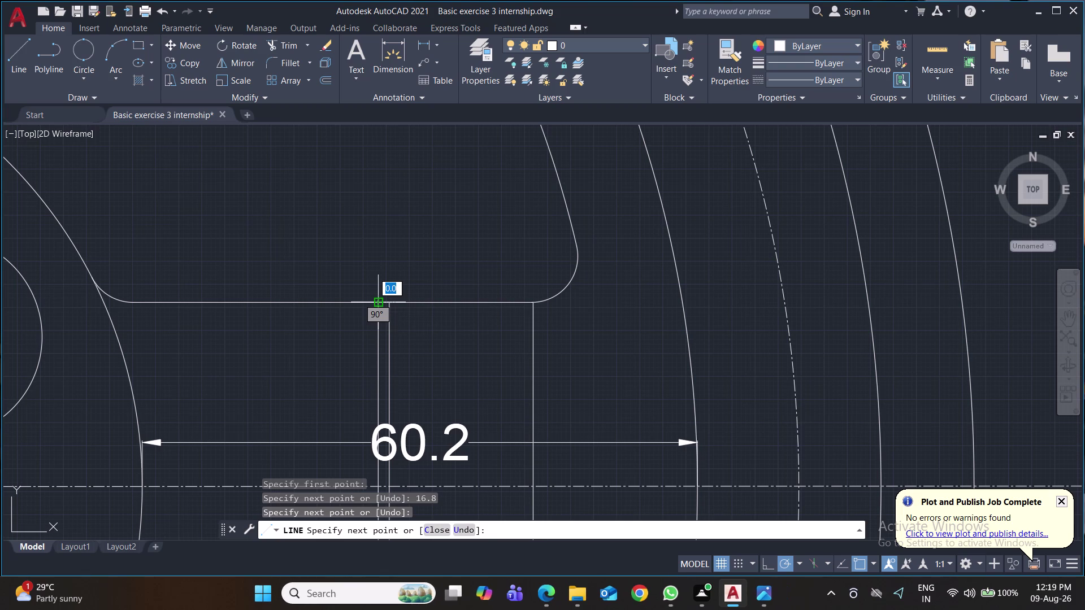
key(Return)
click(451, 301)
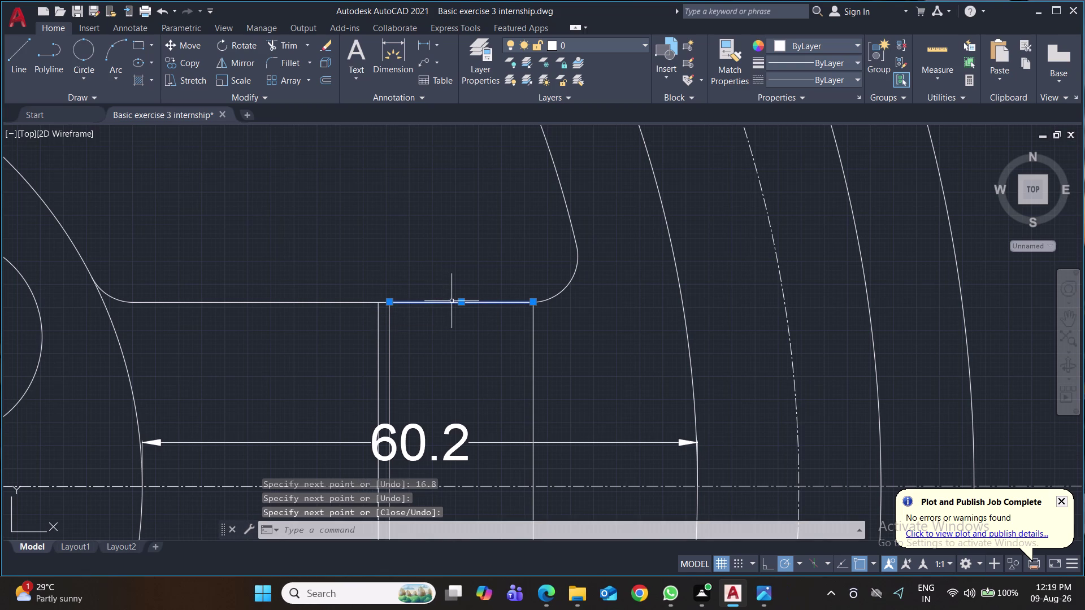
key(Delete)
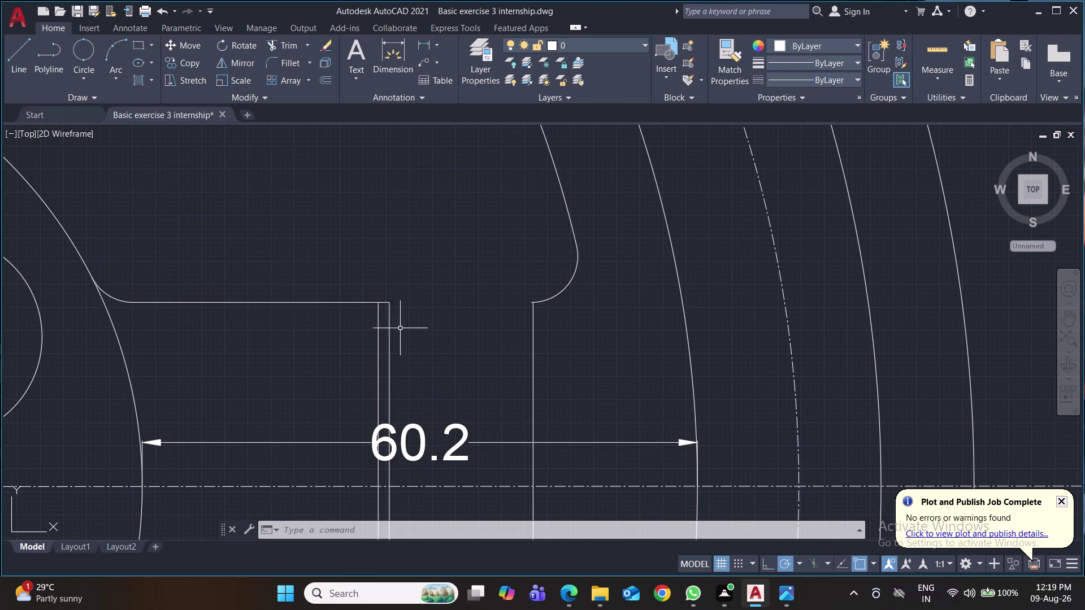
Erase the extra vertical line at the neck's end.
scroll(up, 3)
scroll(down, 3)
scroll(down, 3)
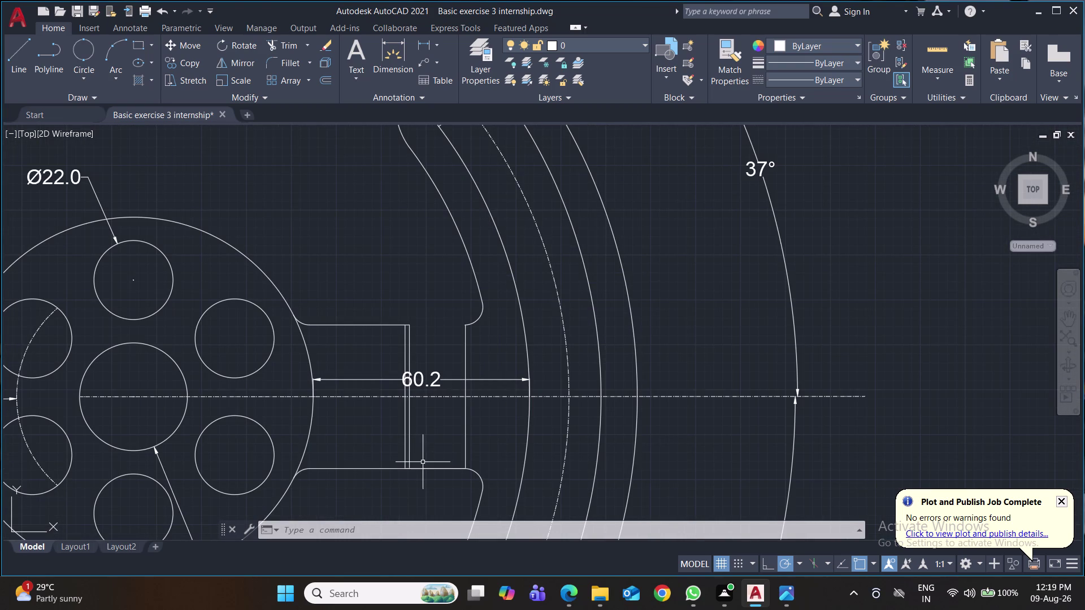
click(425, 469)
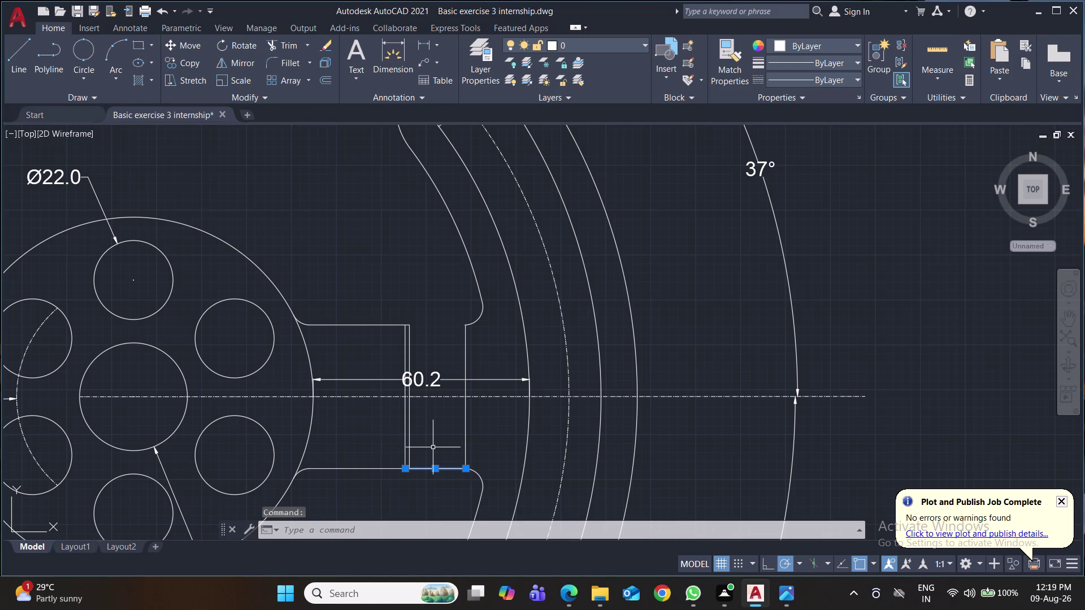
key(Escape)
click(464, 430)
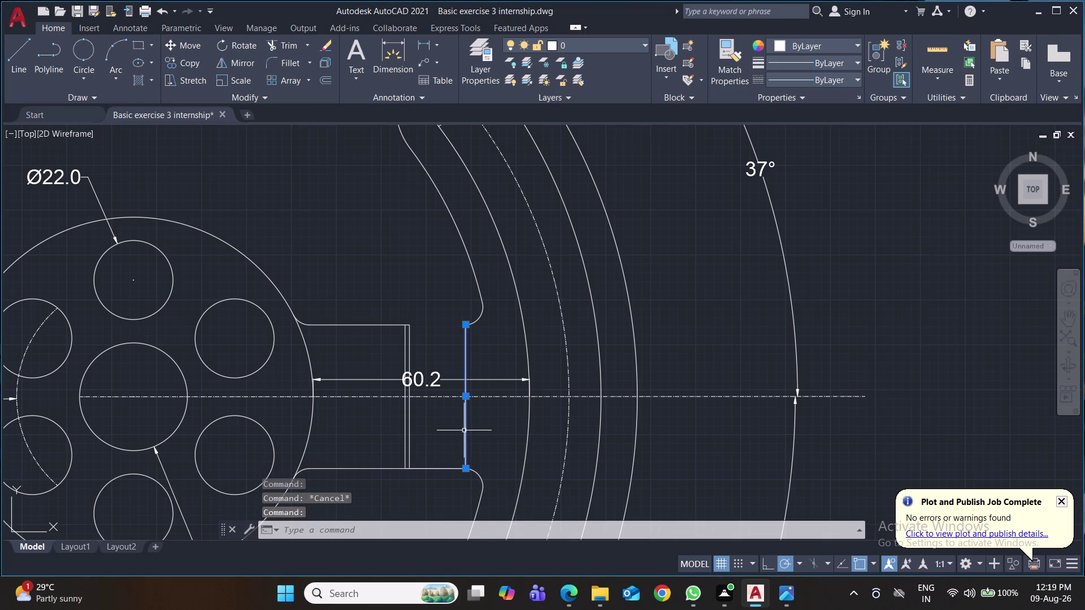
key(Delete)
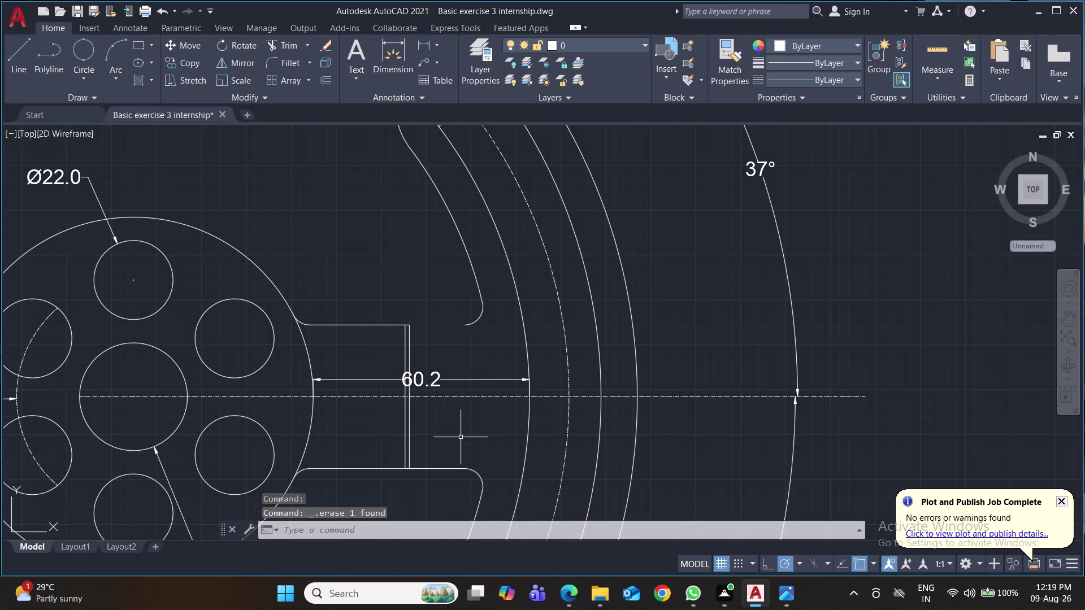
Erase the short bottom edge pieces and the duplicate vertical end line.
scroll(up, 3)
scroll(down, 3)
middle_drag(461, 437, 449, 376)
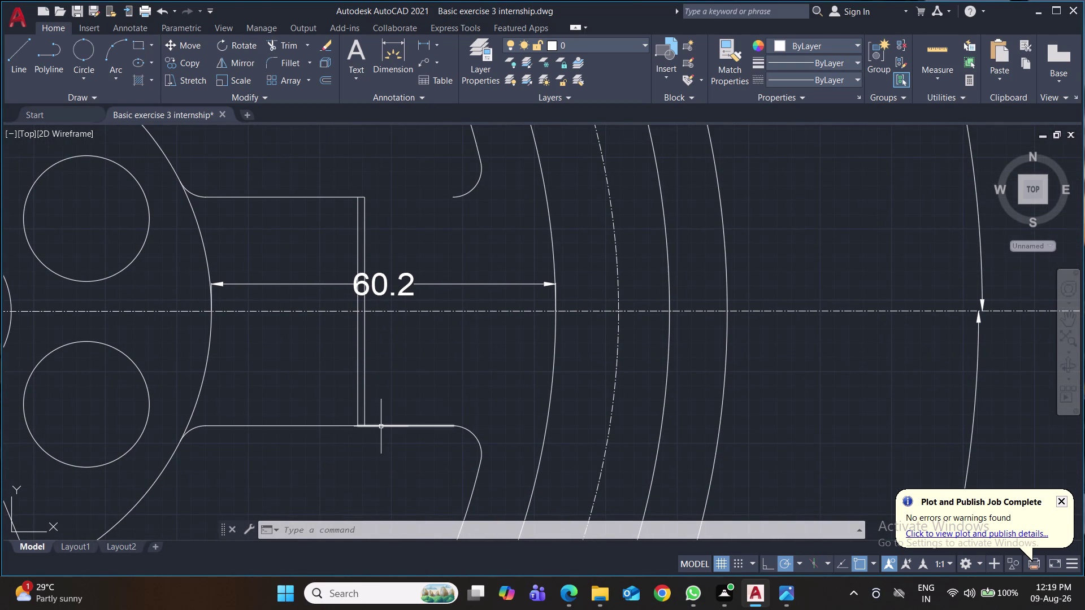
click(381, 427)
key(Delete)
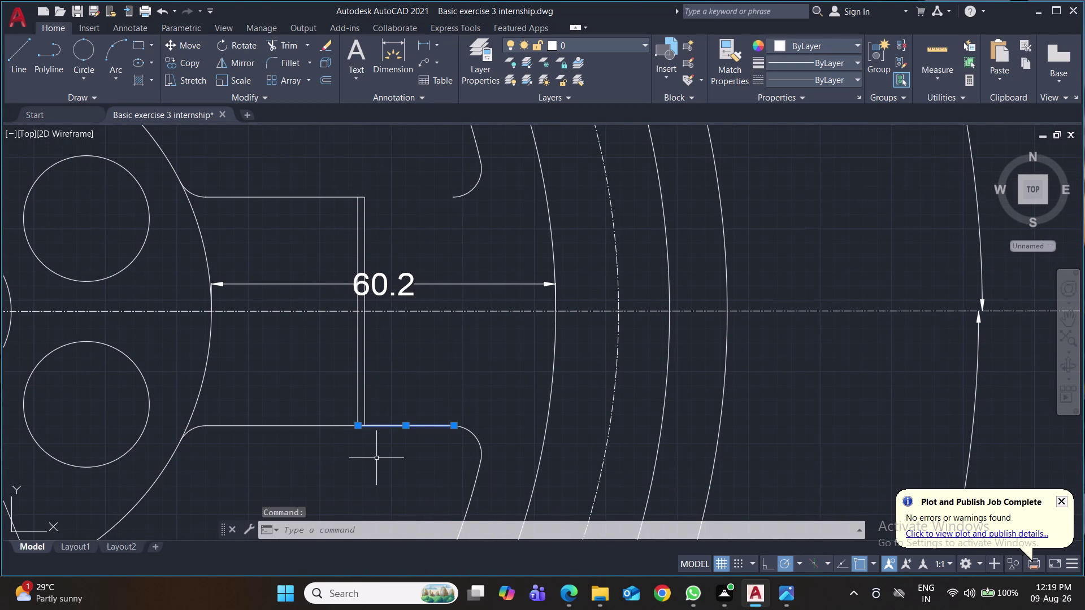
click(396, 426)
key(Delete)
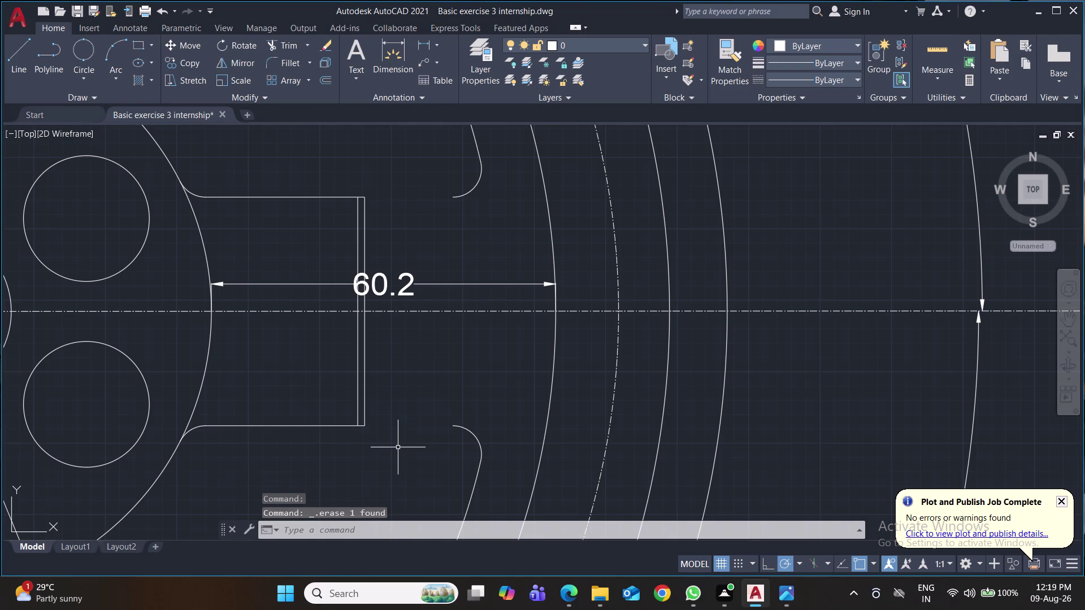
click(365, 377)
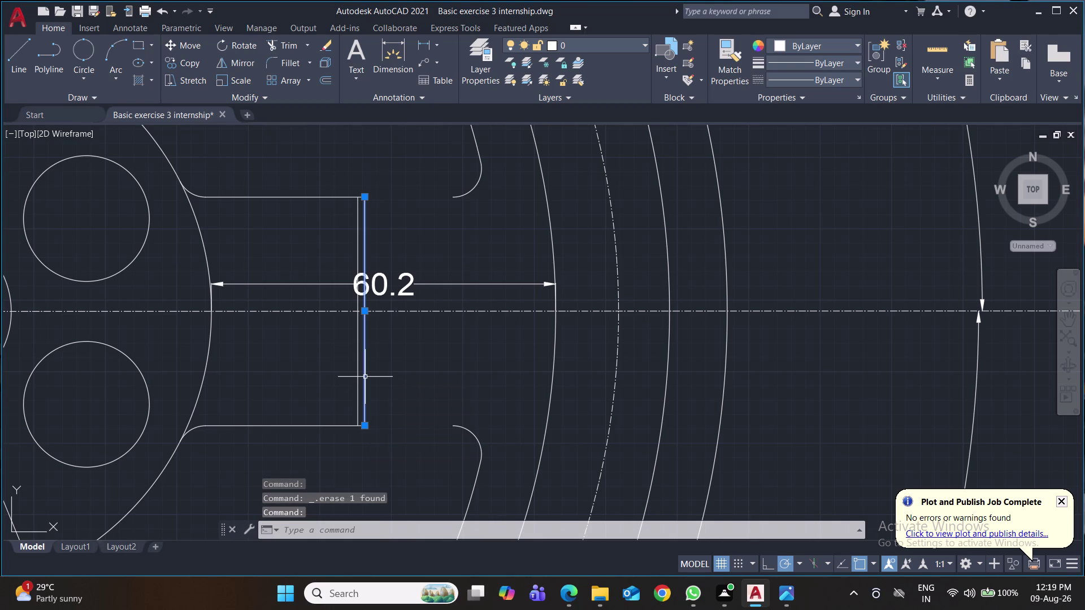
key(Delete)
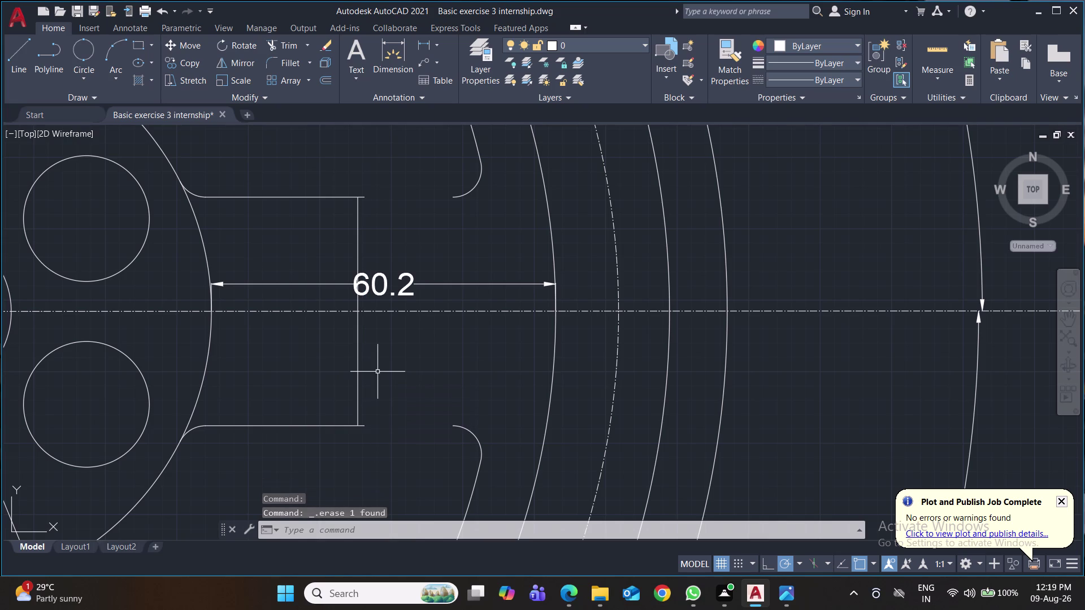
text(tr)
key(Return)
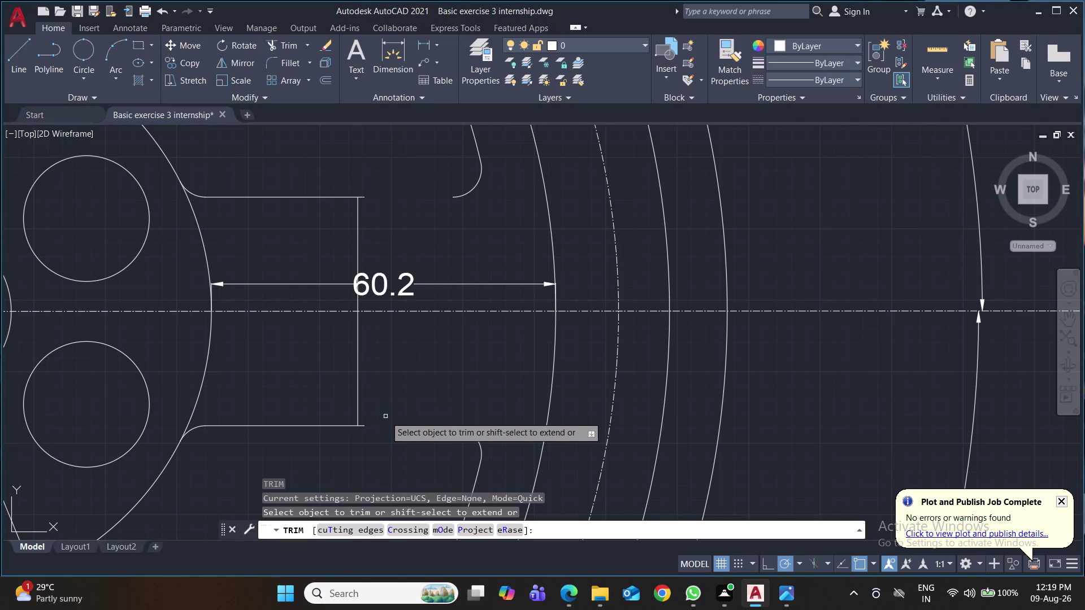
Cancel the trim and extend attempts and save the drawing.
key(Escape)
text(ex)
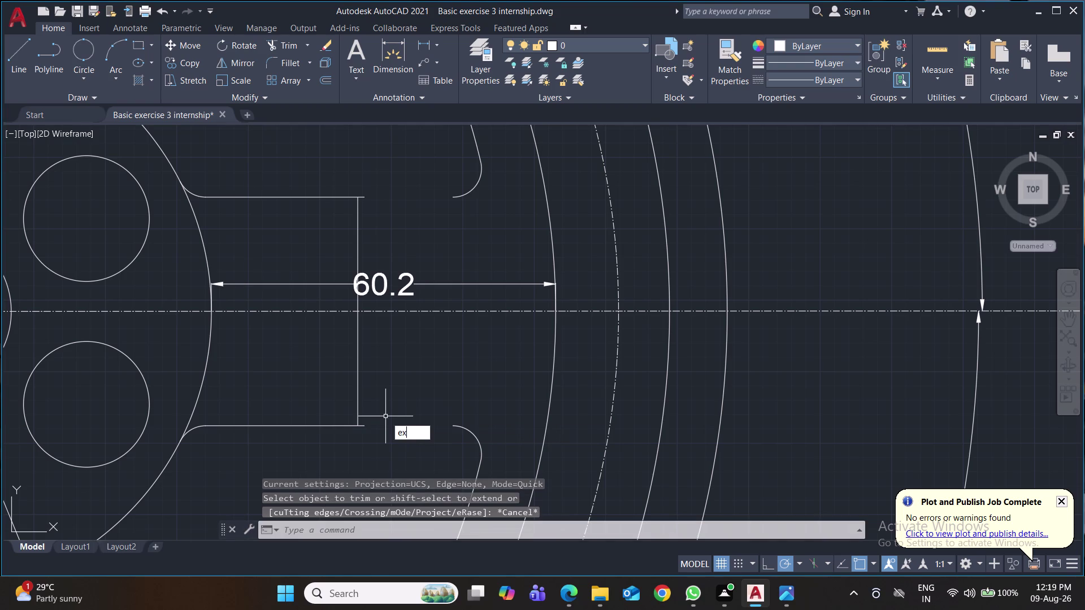
key(Return)
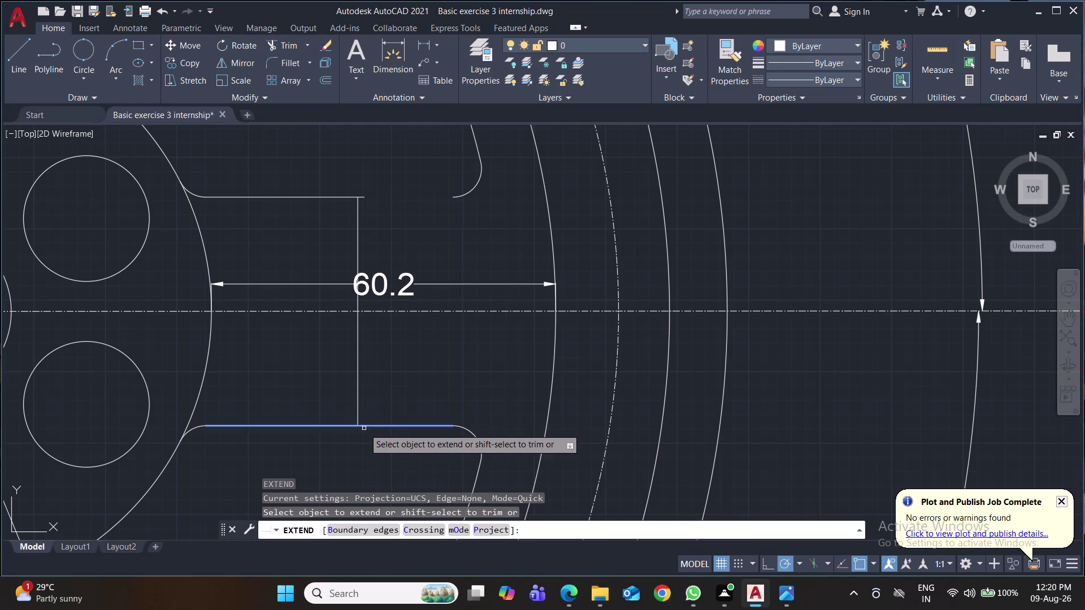
key(ctrl+s)
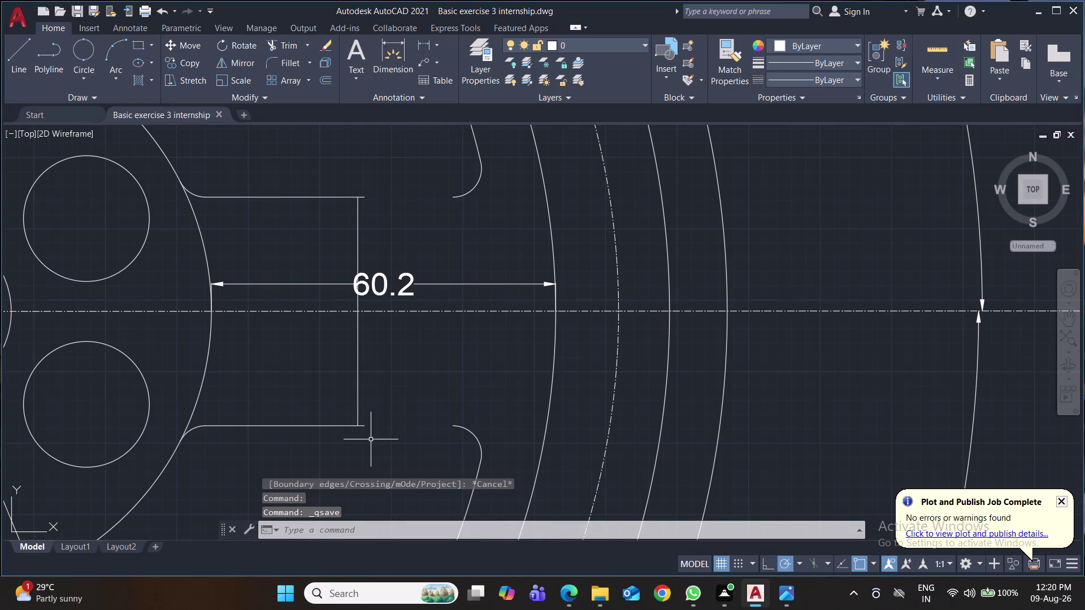
key(l)
key(Return)
scroll(up, 3)
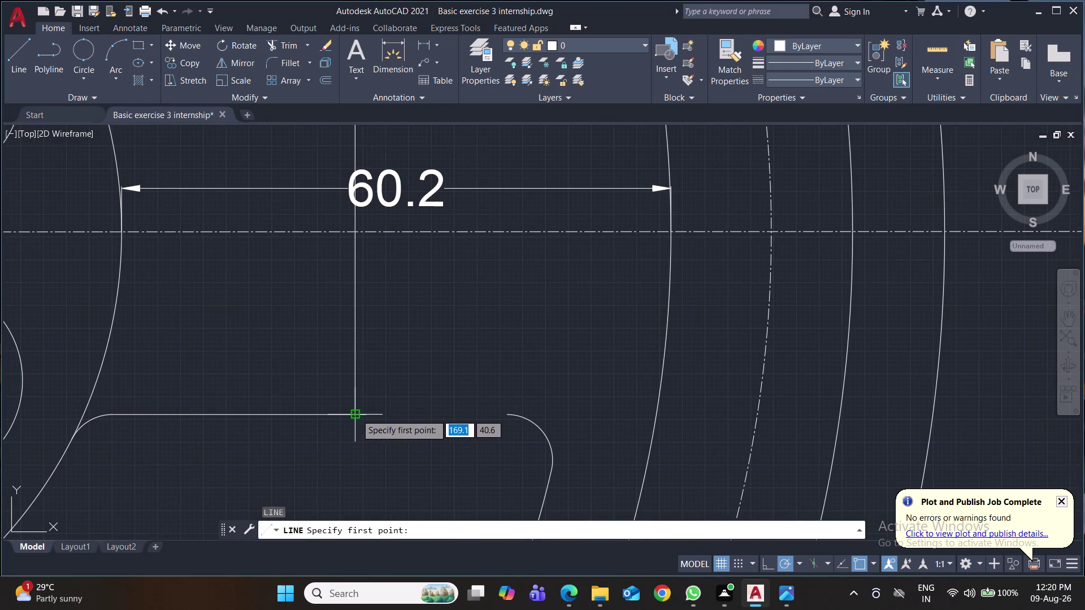
Draw short lines at the neck's bottom and top corners.
click(356, 414)
click(354, 428)
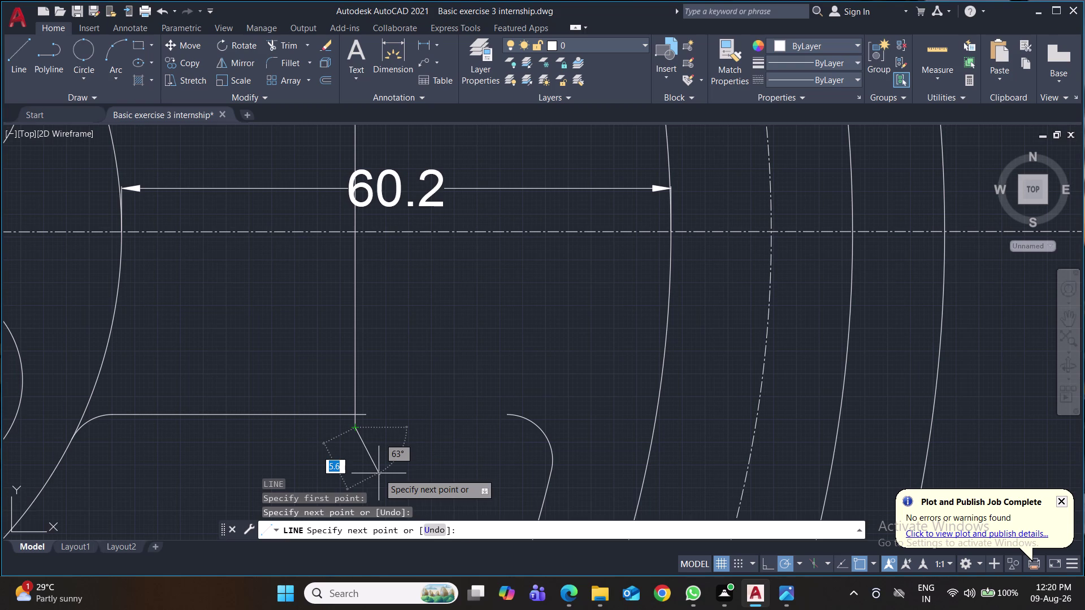
key(Return)
middle_drag(400, 381, 419, 446)
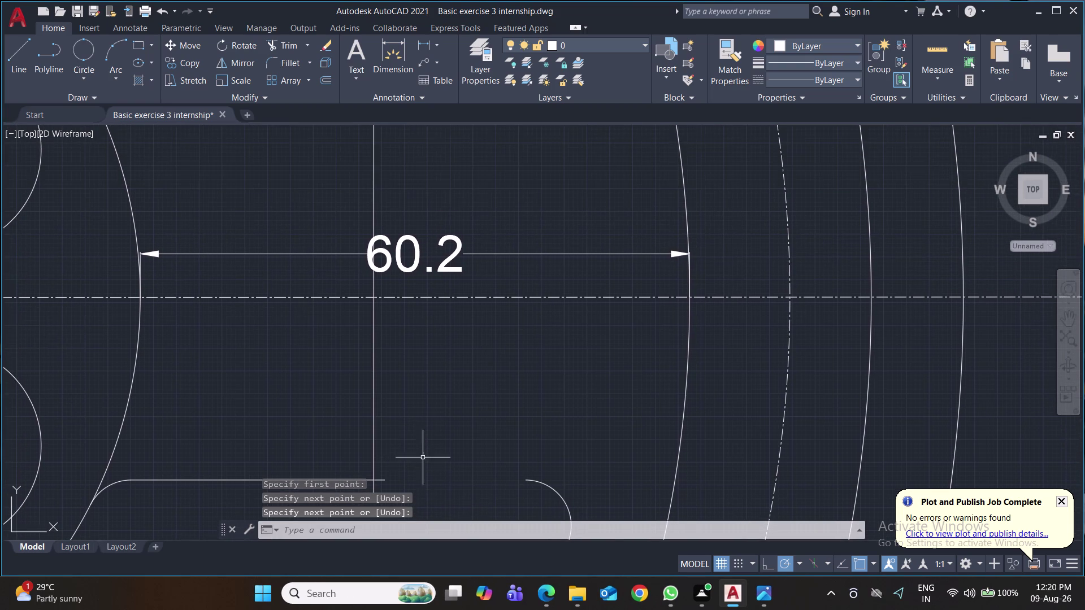
middle_drag(446, 396, 445, 502)
key(space)
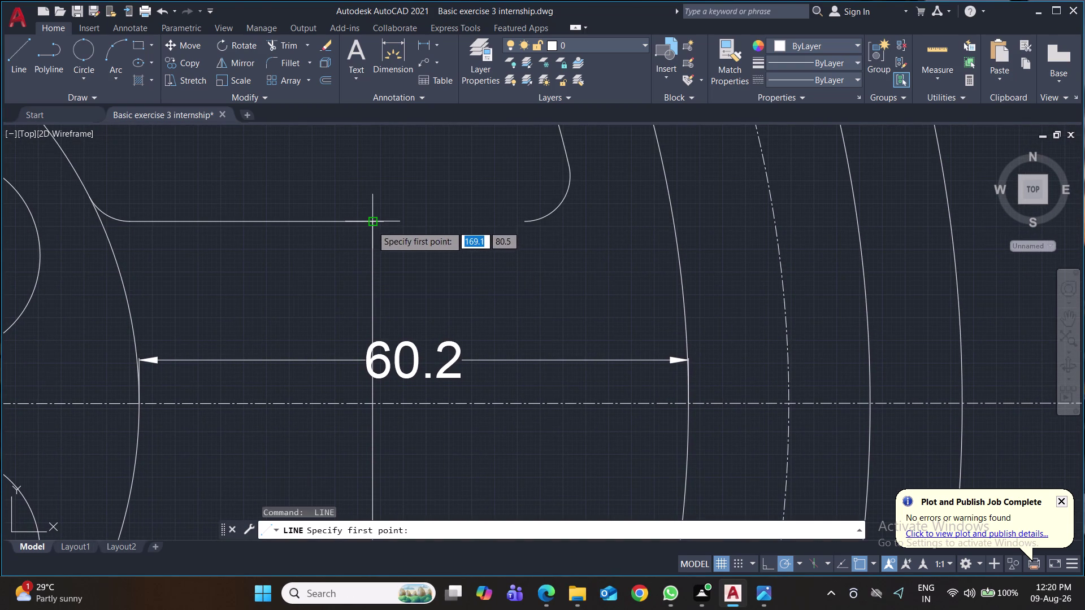
click(373, 222)
click(374, 203)
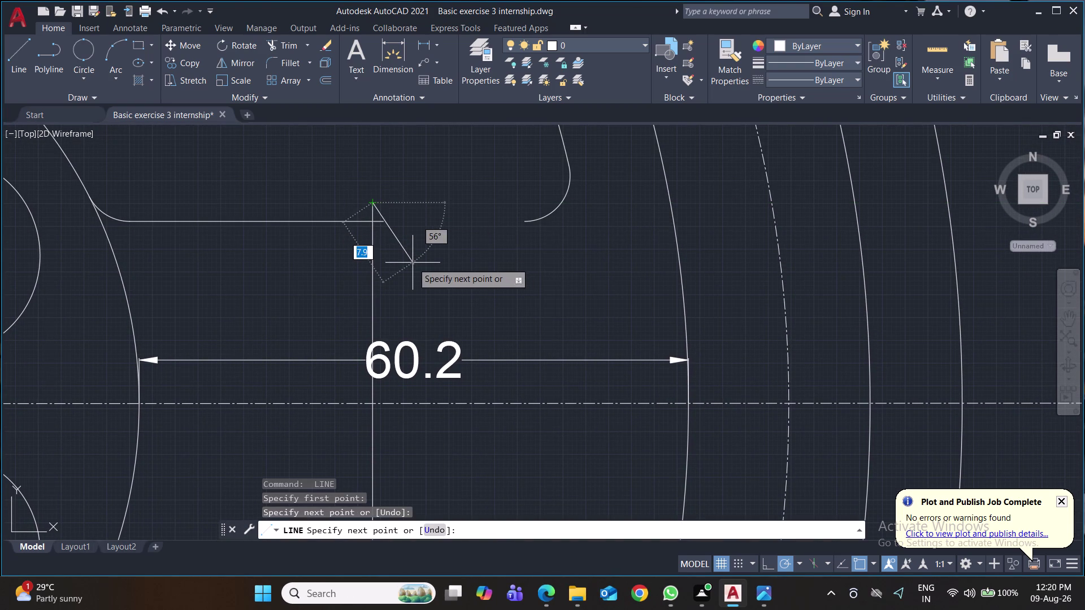
key(Return)
Trim the edge stubs at the top and bottom corners, then save.
text(tr)
key(Return)
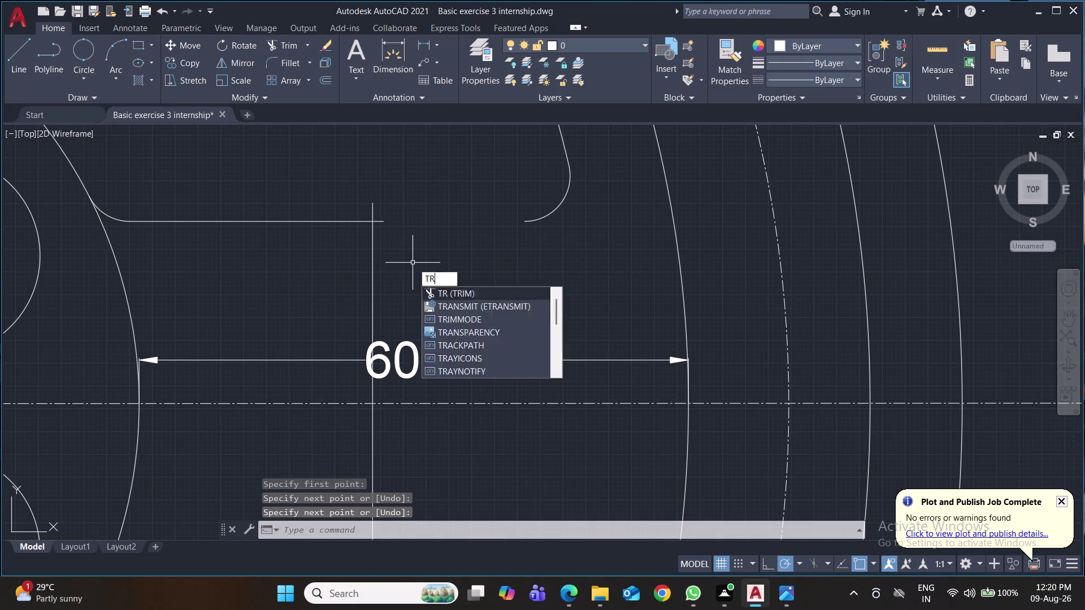
click(384, 222)
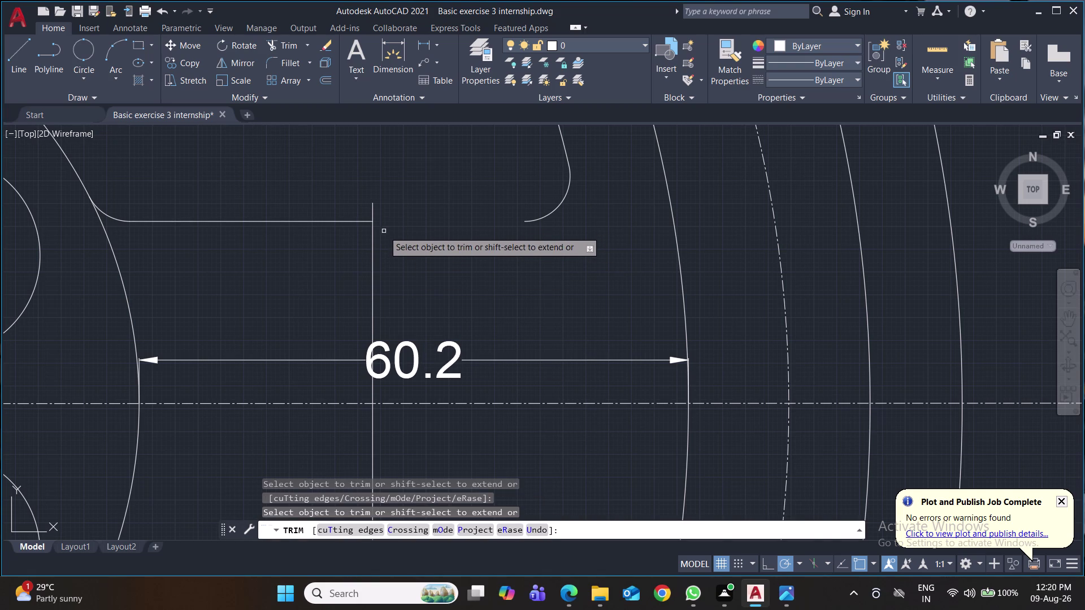
click(373, 210)
scroll(down, 3)
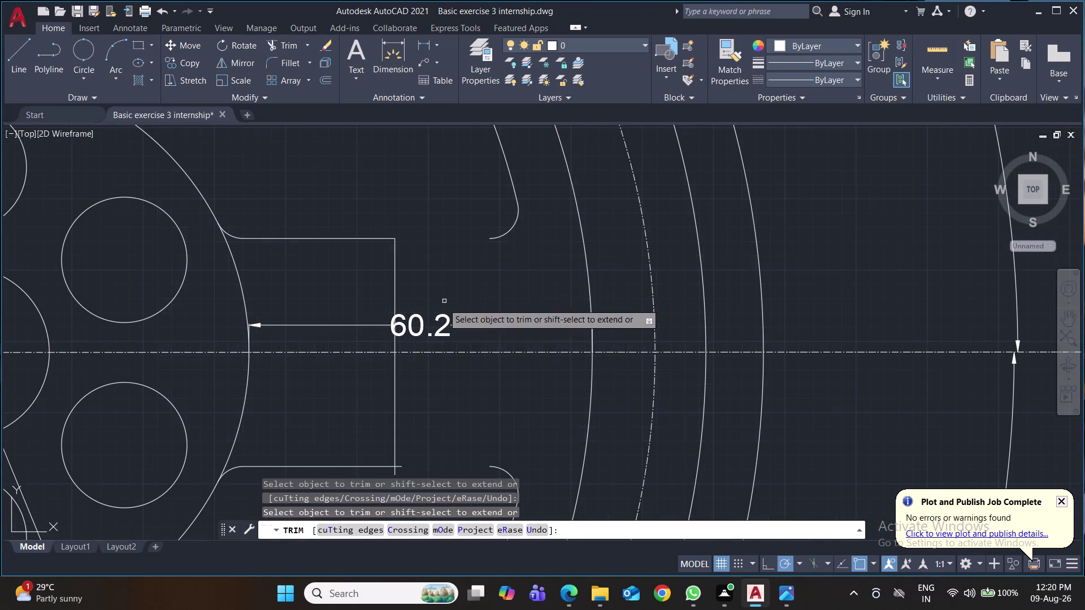
click(400, 467)
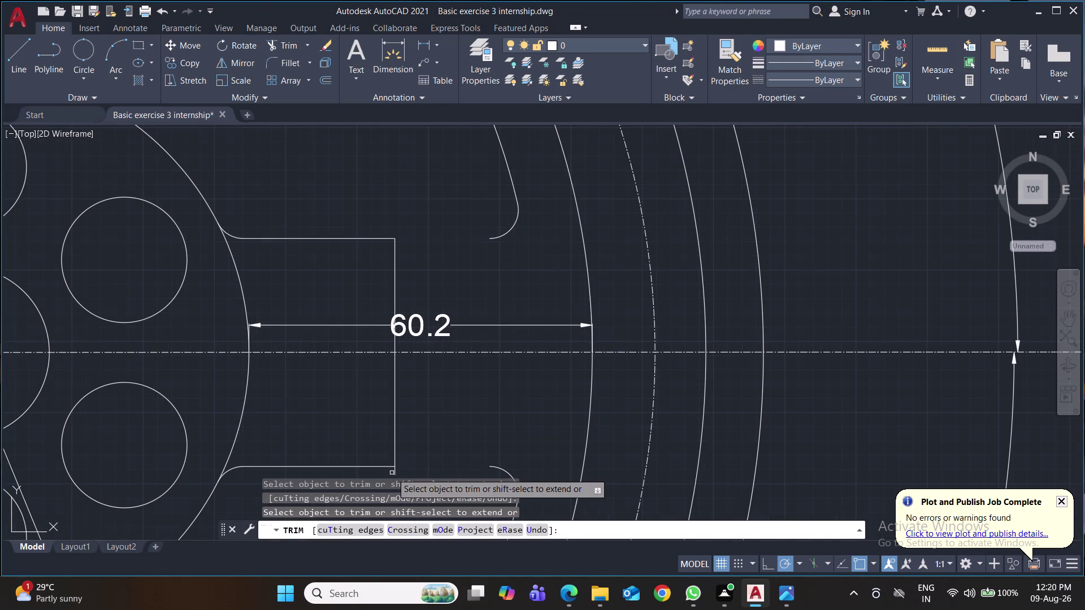
click(395, 473)
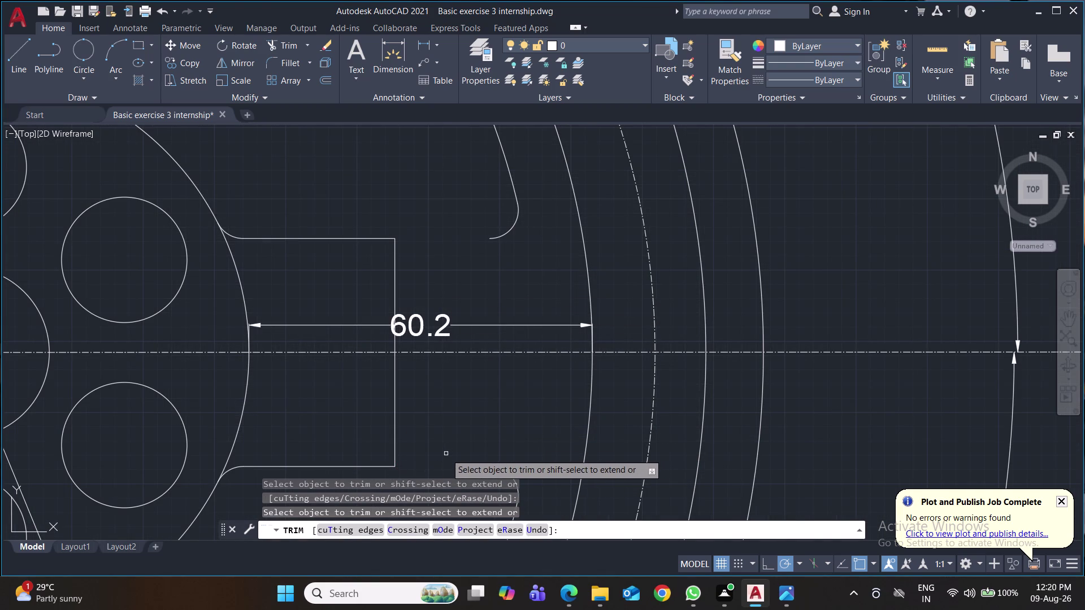
key(ctrl+s)
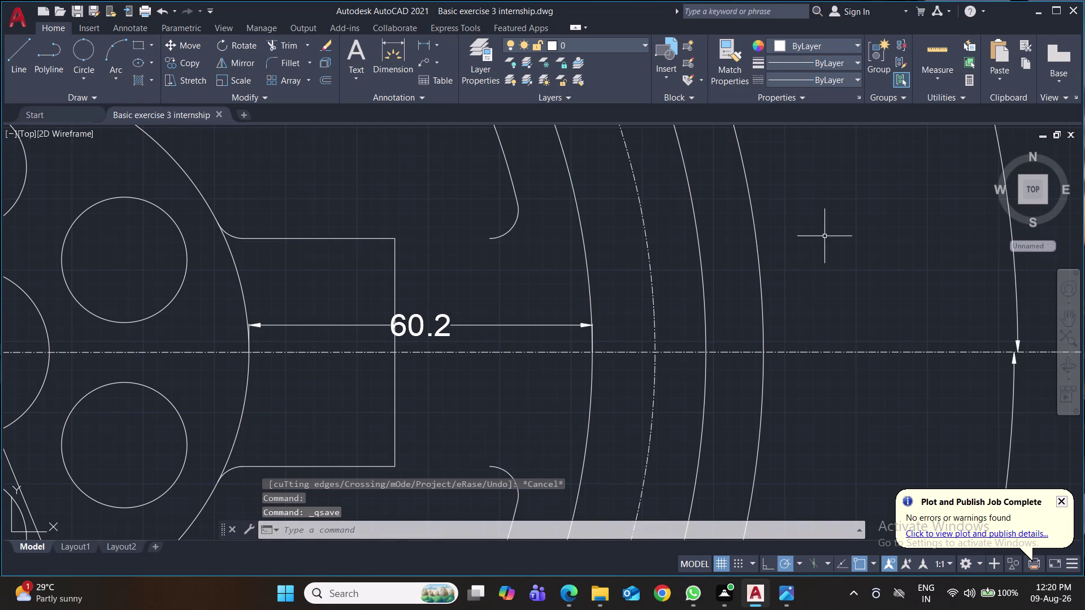
Window-select all the arcs and curves of the curved slotted arm.
scroll(down, 3)
click(929, 176)
click(666, 214)
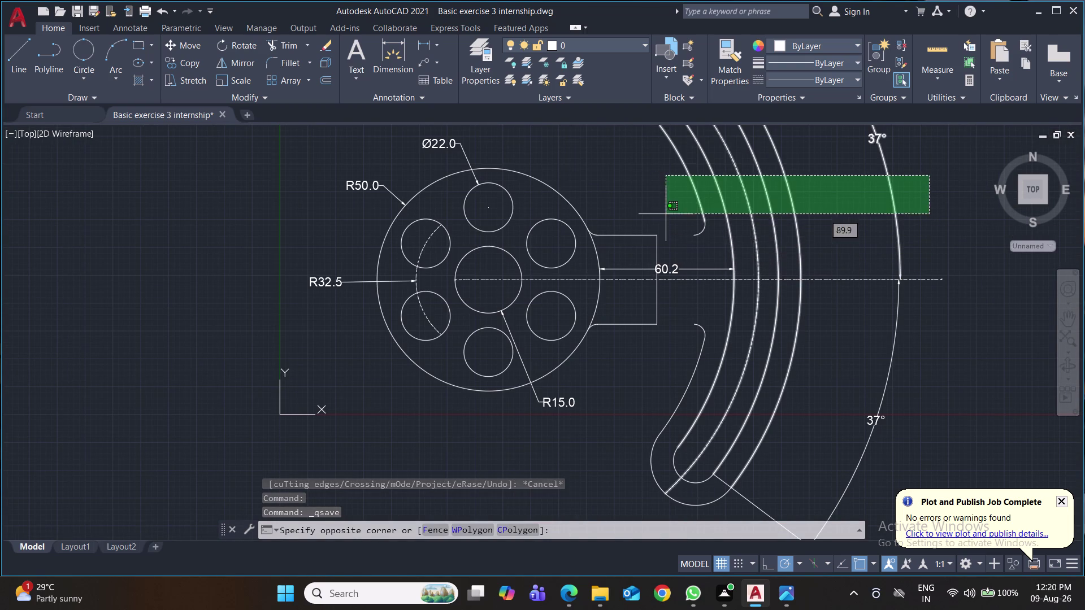
click(937, 398)
click(653, 460)
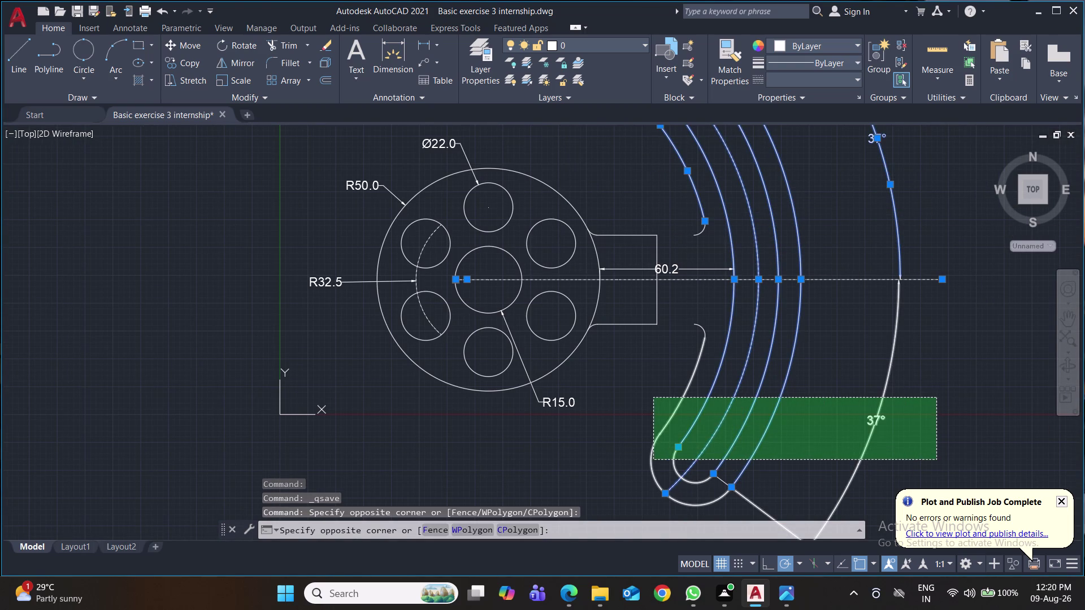
middle_drag(854, 411, 794, 530)
click(664, 152)
click(579, 220)
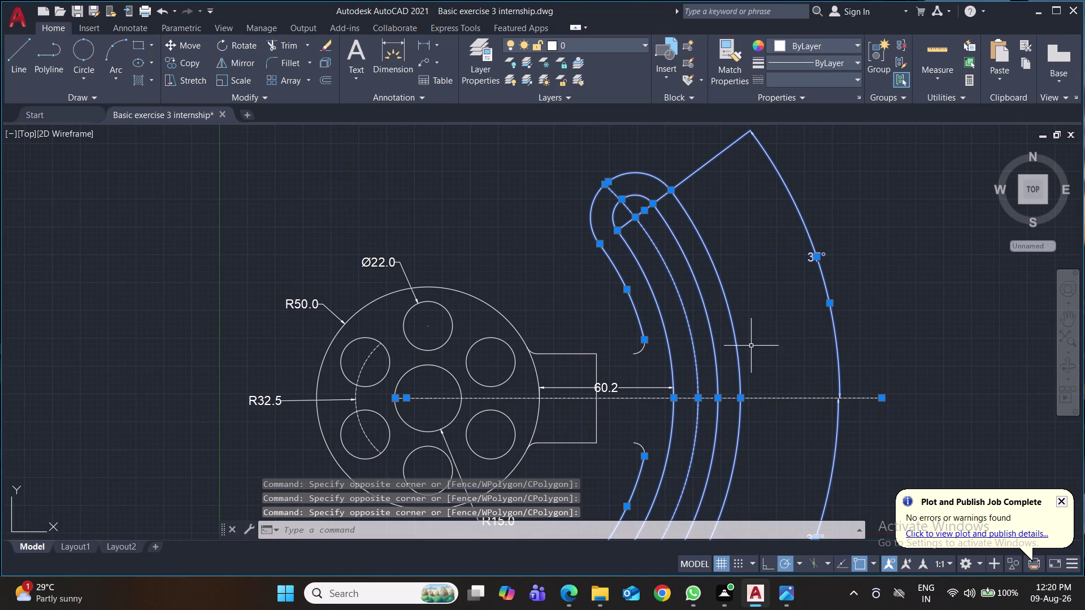
middle_drag(755, 347, 738, 308)
click(634, 332)
click(619, 307)
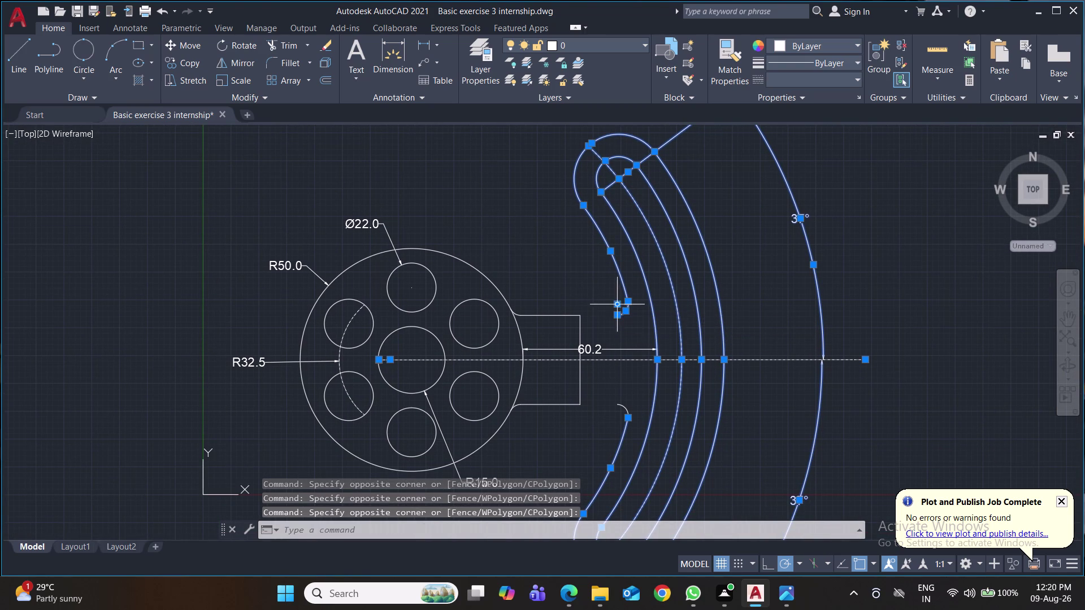
click(639, 393)
click(603, 421)
Move the arm 16.7 toward the hub so the gap reads 43.5, then save.
key(m)
key(Return)
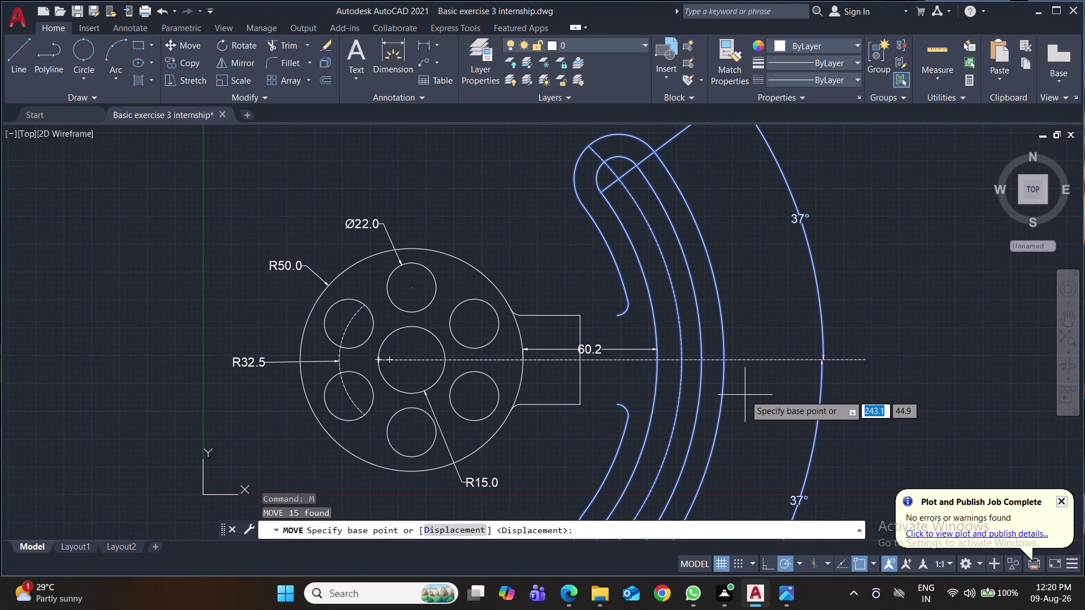
scroll(up, 3)
middle_click(745, 395)
click(745, 395)
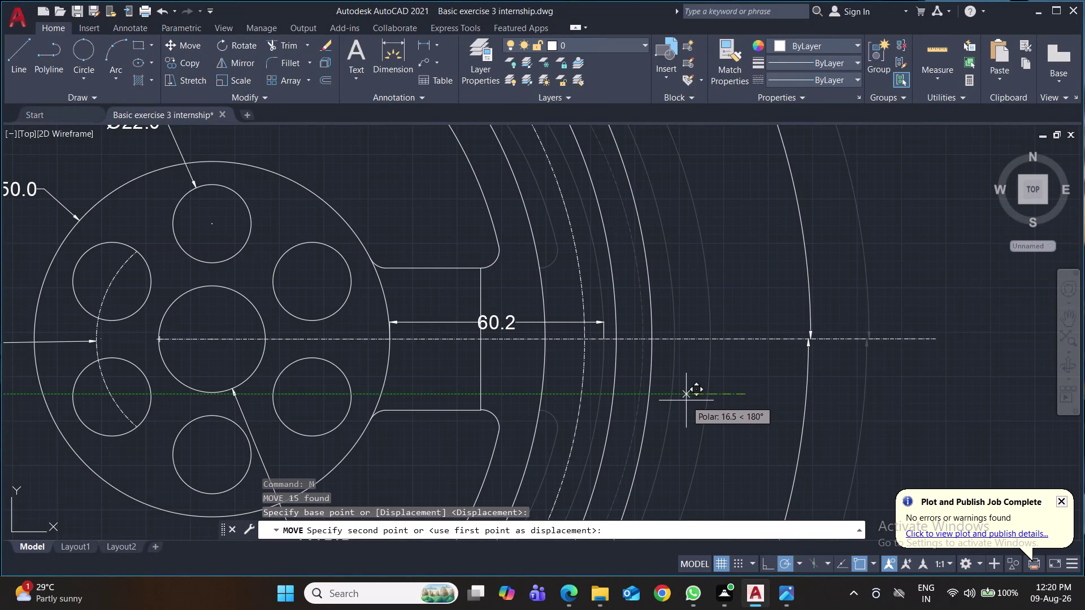
scroll(up, 3)
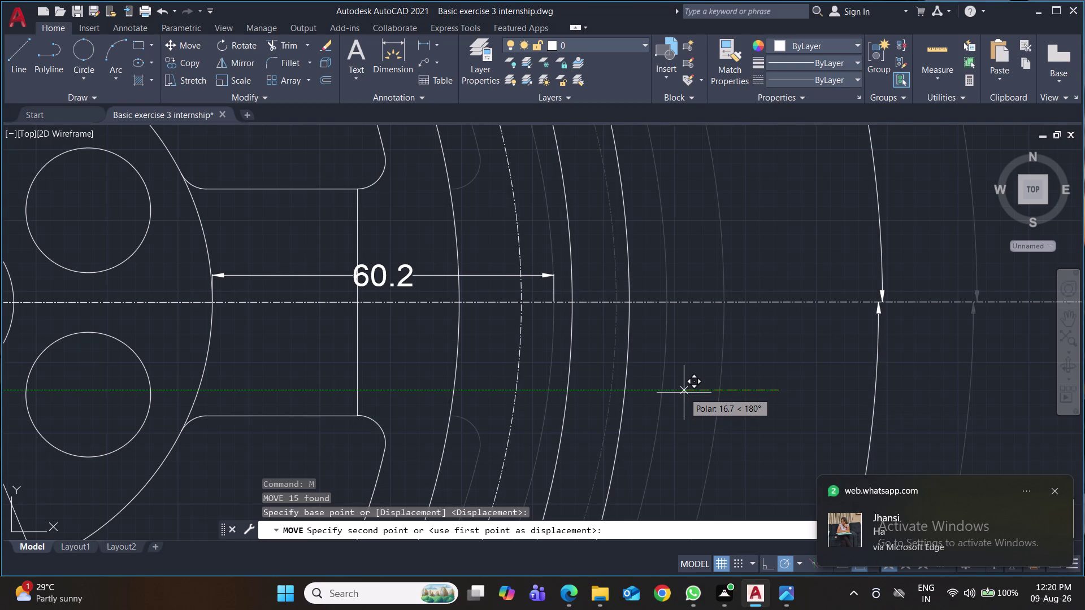
click(684, 393)
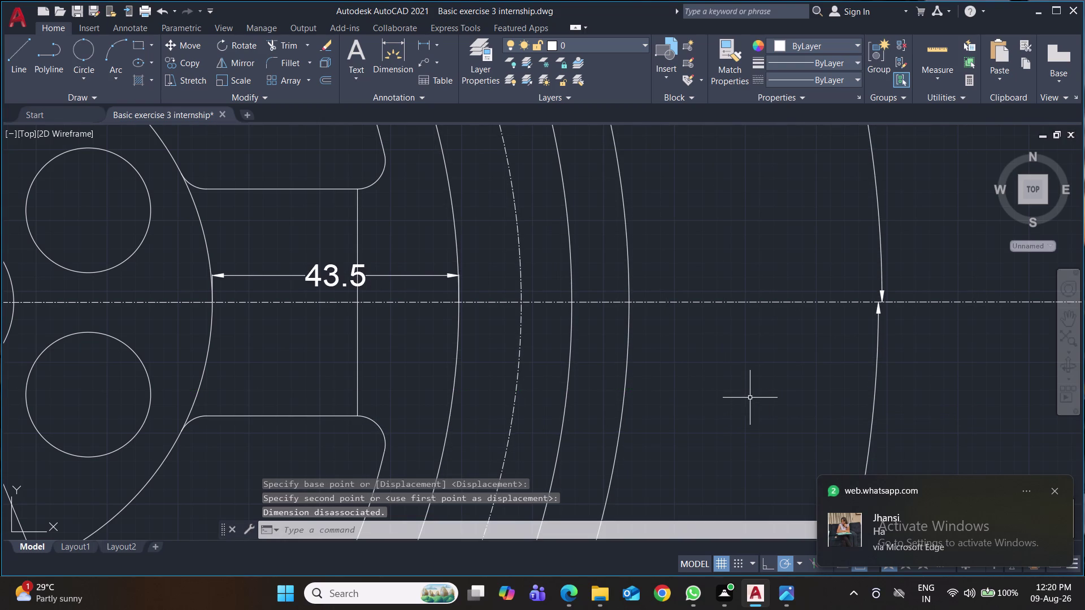
key(ctrl+s)
key(ctrl+s)
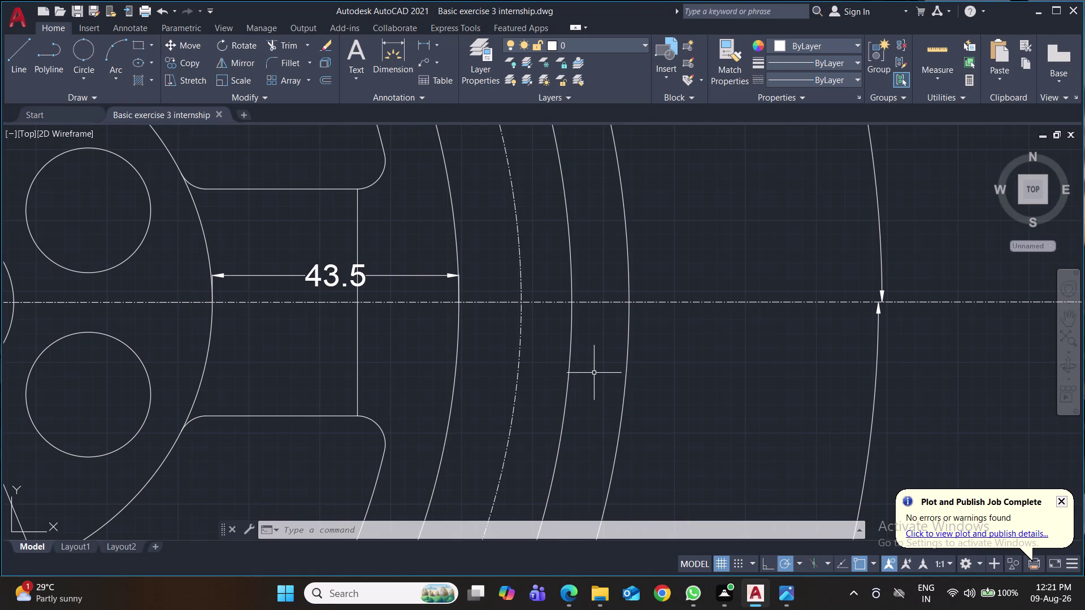
scroll(up, 3)
scroll(down, 3)
scroll(down, 3)
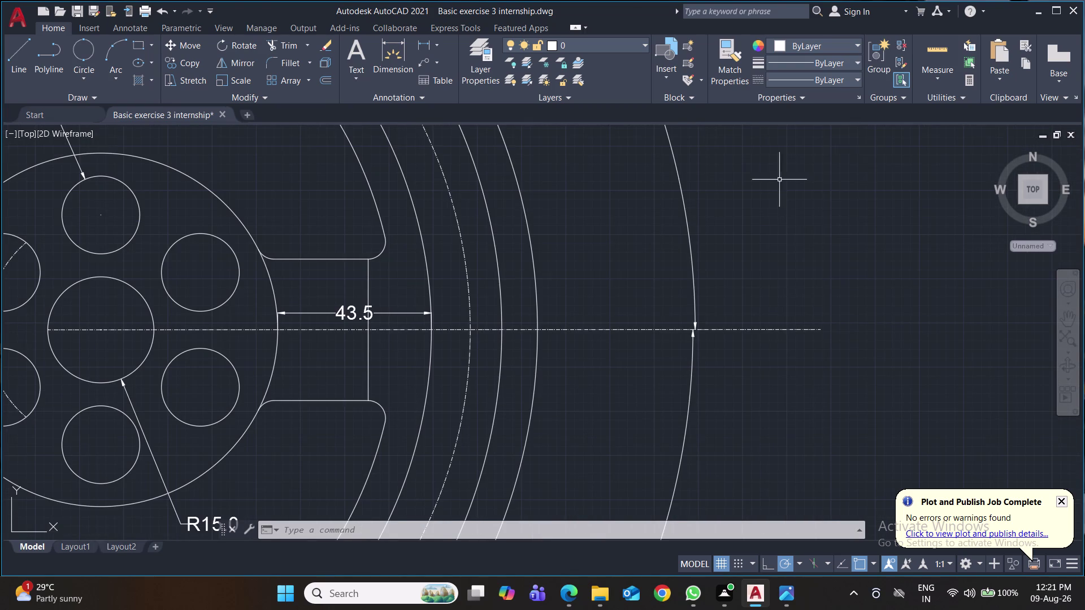
click(773, 211)
click(413, 327)
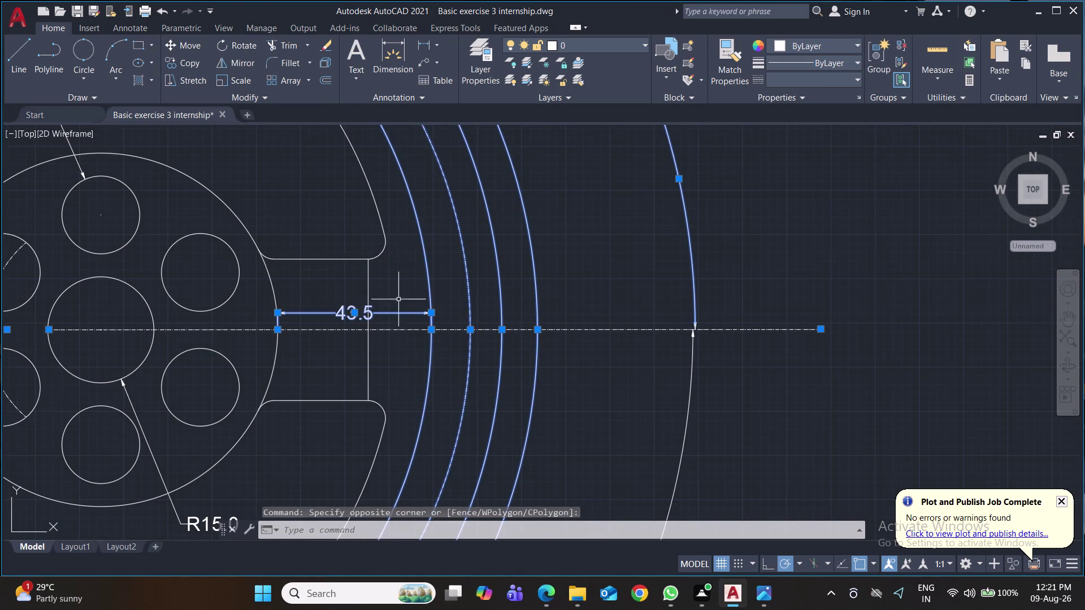
click(398, 221)
click(363, 224)
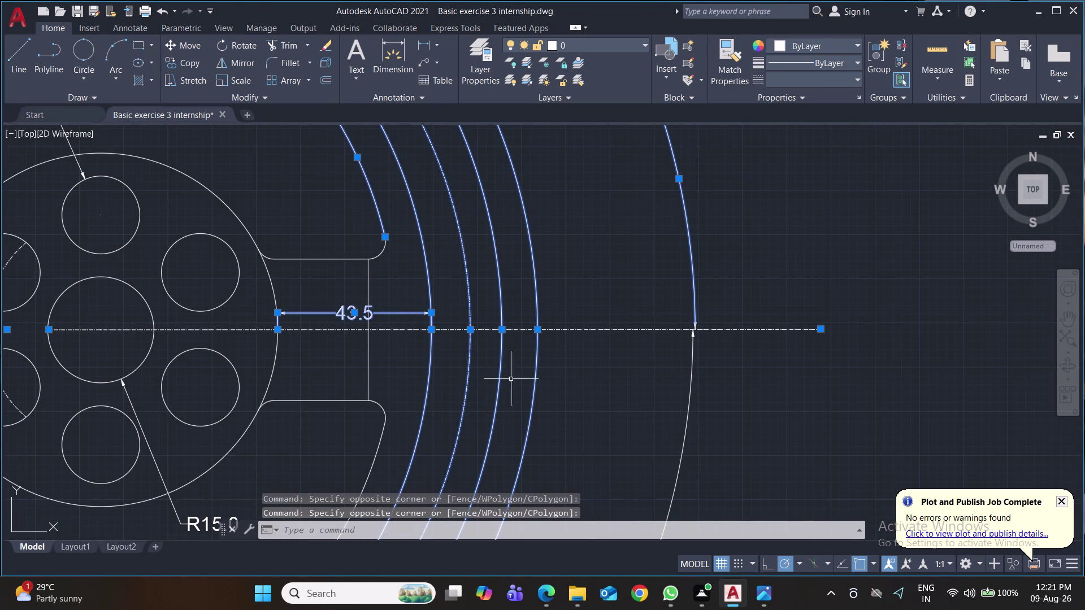
scroll(down, 3)
middle_drag(727, 377, 723, 252)
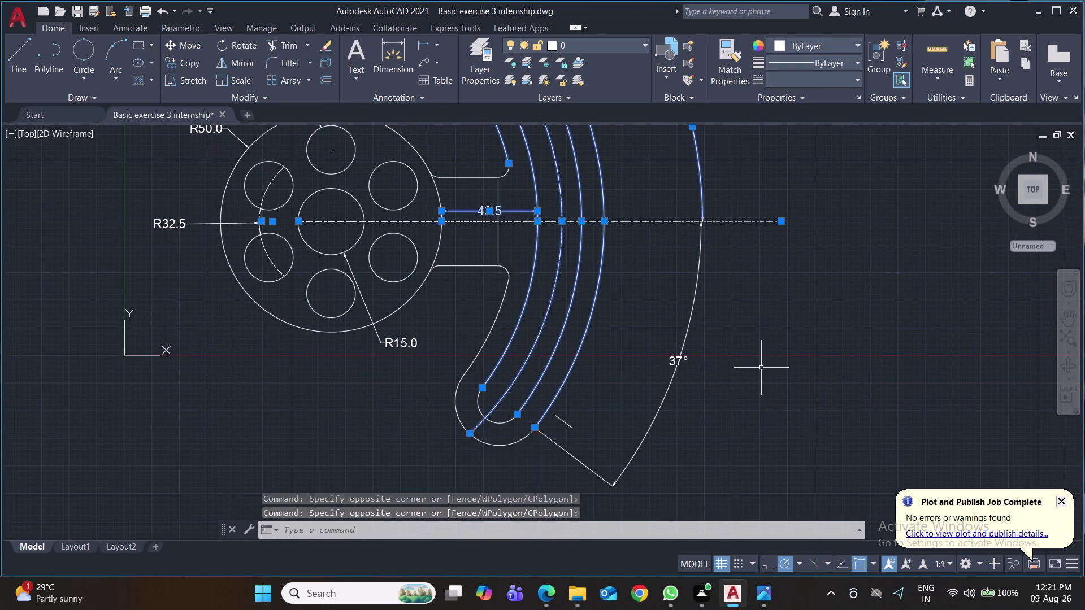
drag(759, 371, 754, 371)
click(457, 345)
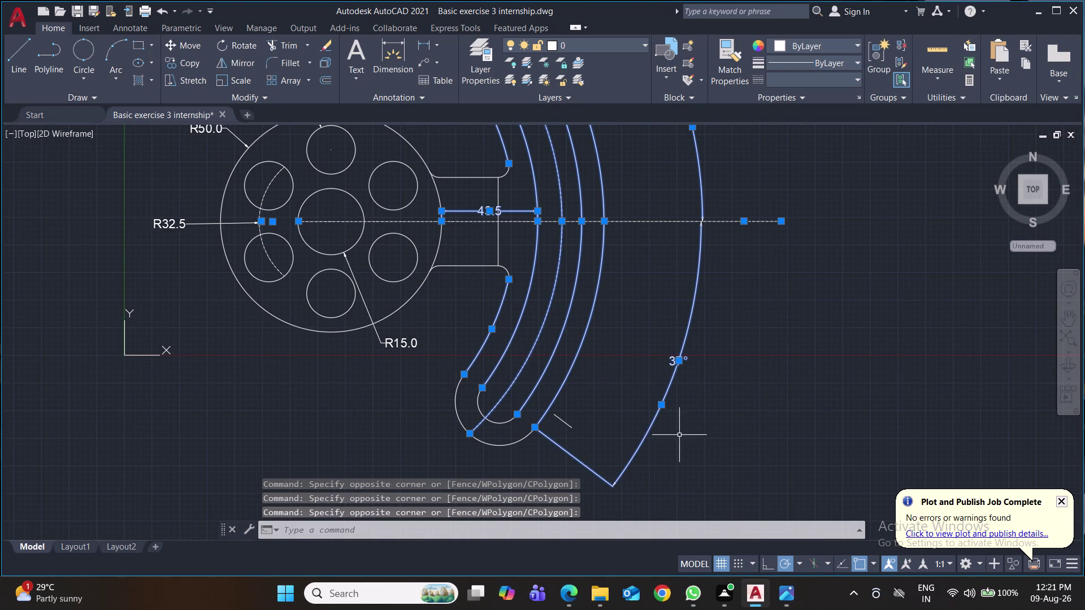
click(679, 435)
click(424, 430)
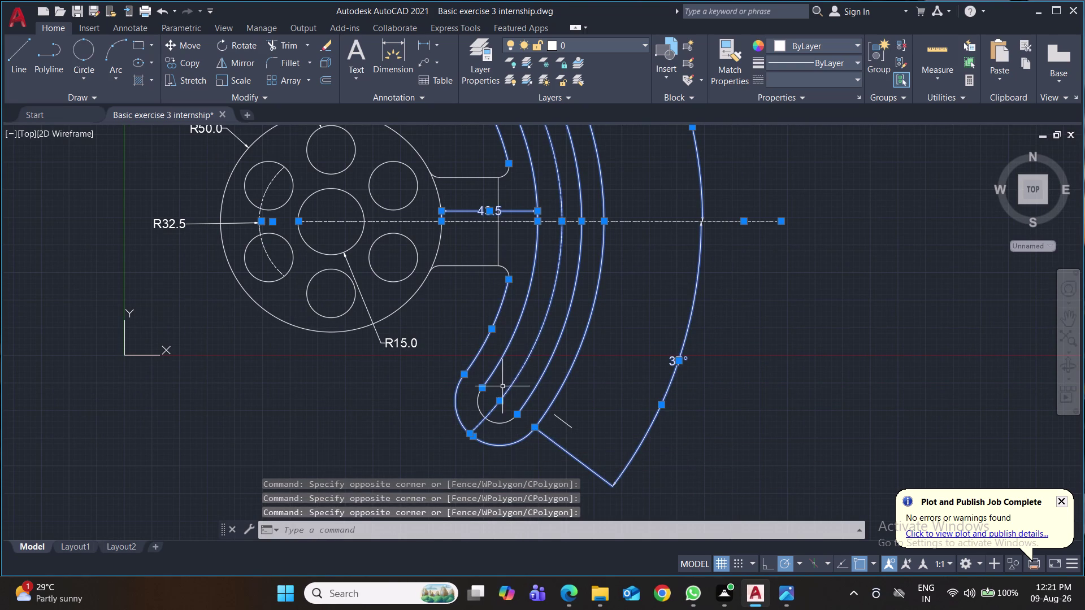
click(503, 387)
click(442, 432)
middle_drag(636, 363, 630, 414)
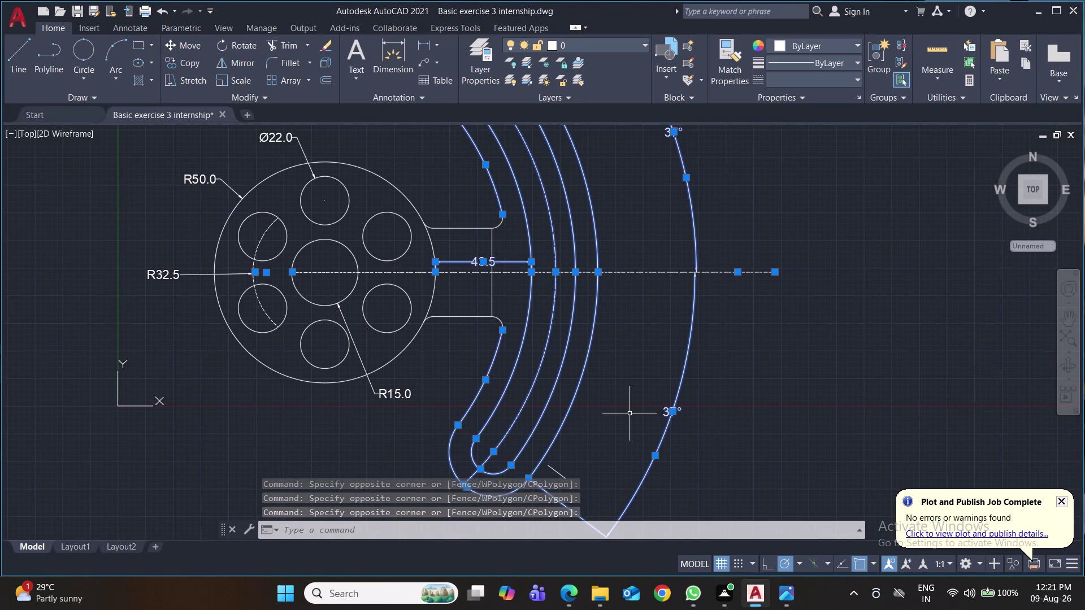
key(m)
key(Return)
click(629, 350)
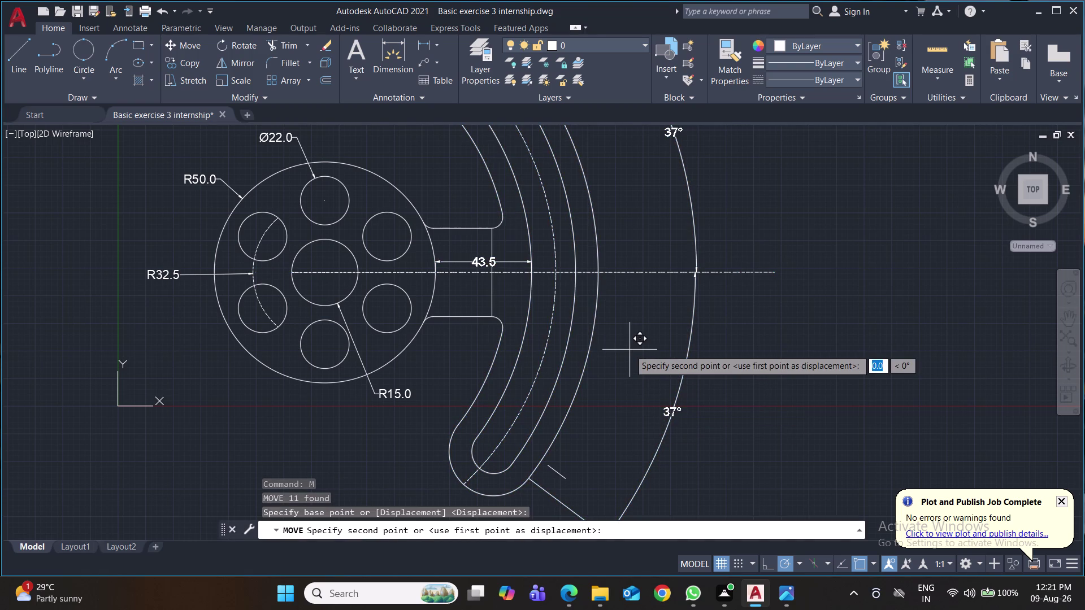
key(Escape)
drag(761, 186, 750, 190)
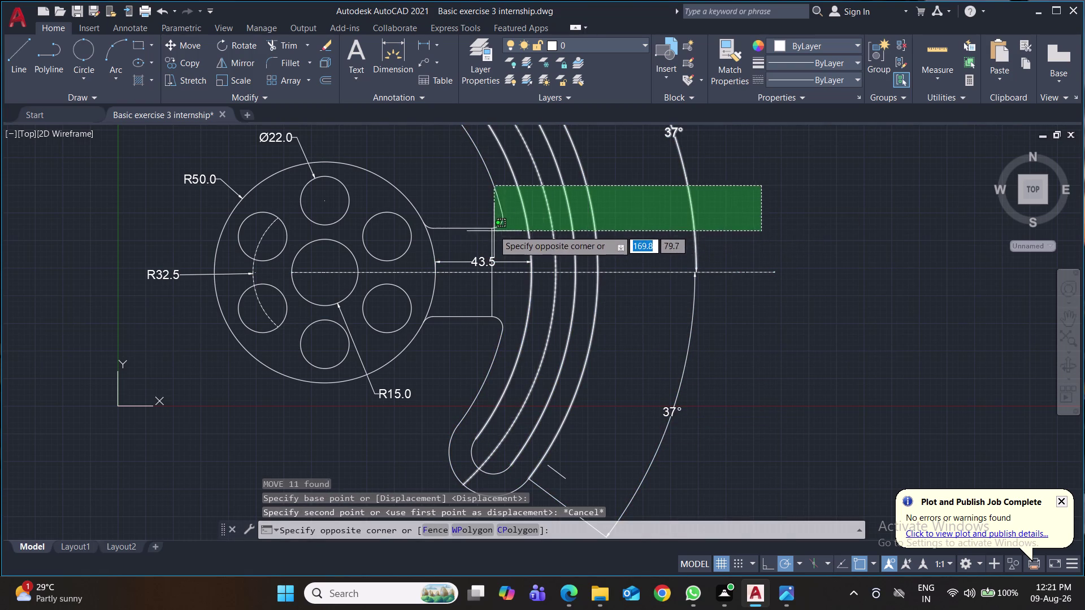
click(495, 219)
click(716, 344)
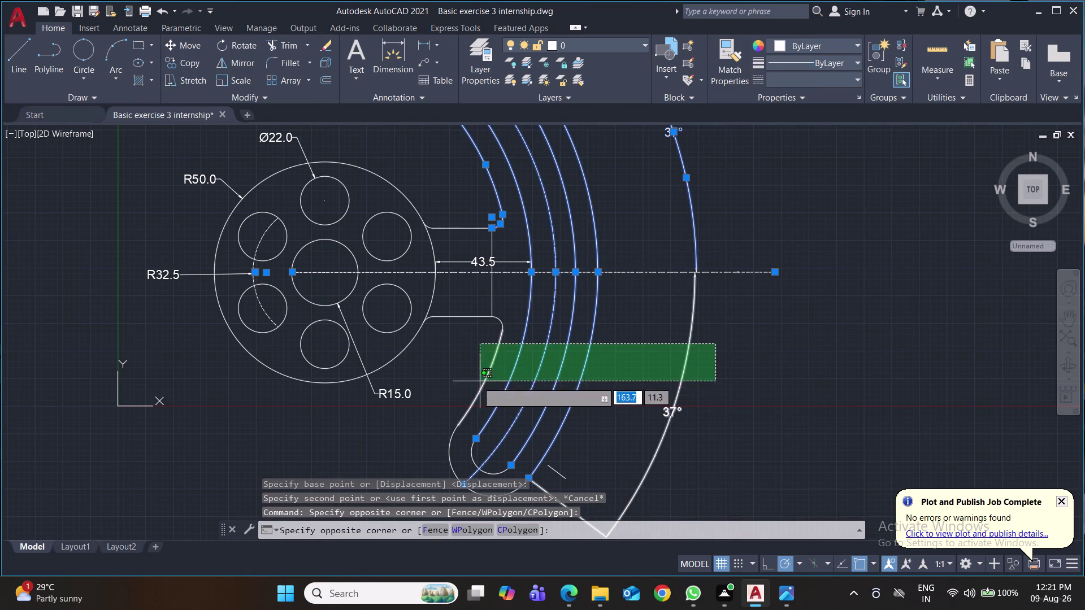
click(440, 388)
click(505, 317)
click(495, 327)
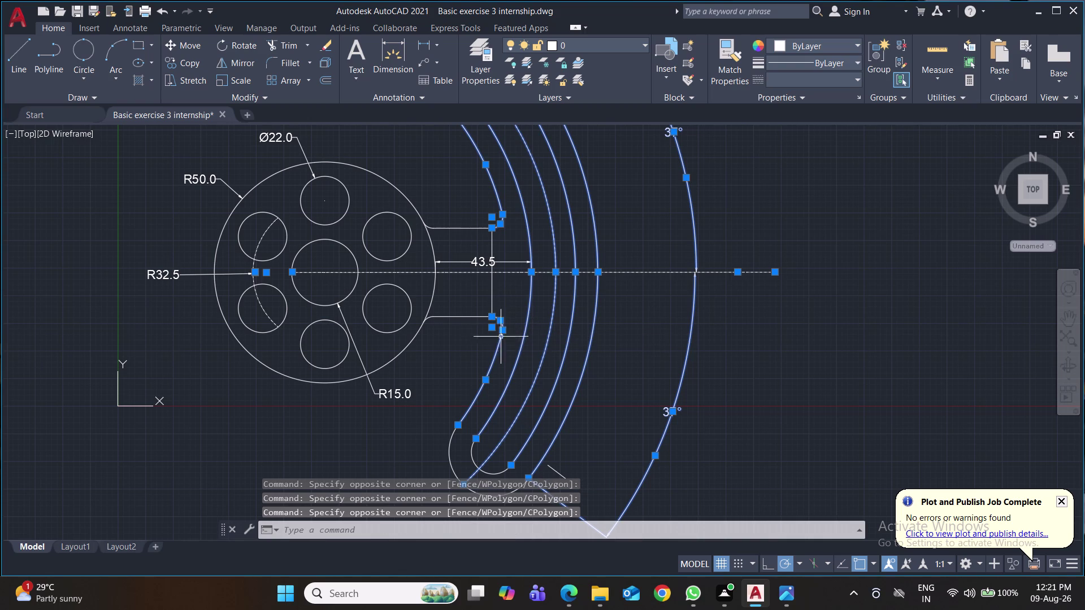
click(586, 458)
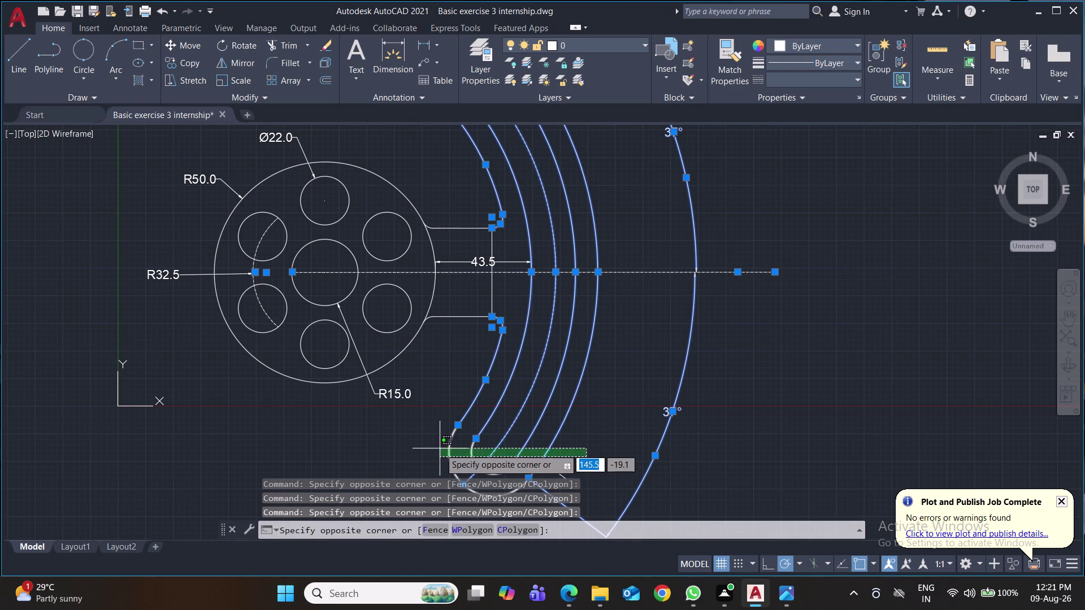
click(433, 450)
middle_drag(587, 450, 597, 404)
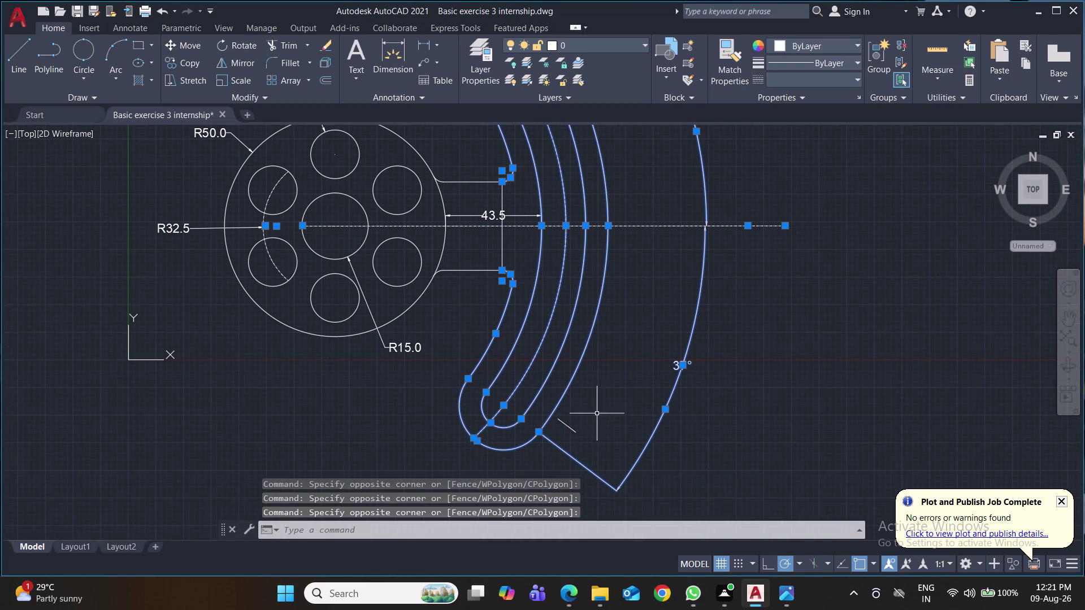
middle_drag(842, 329, 809, 442)
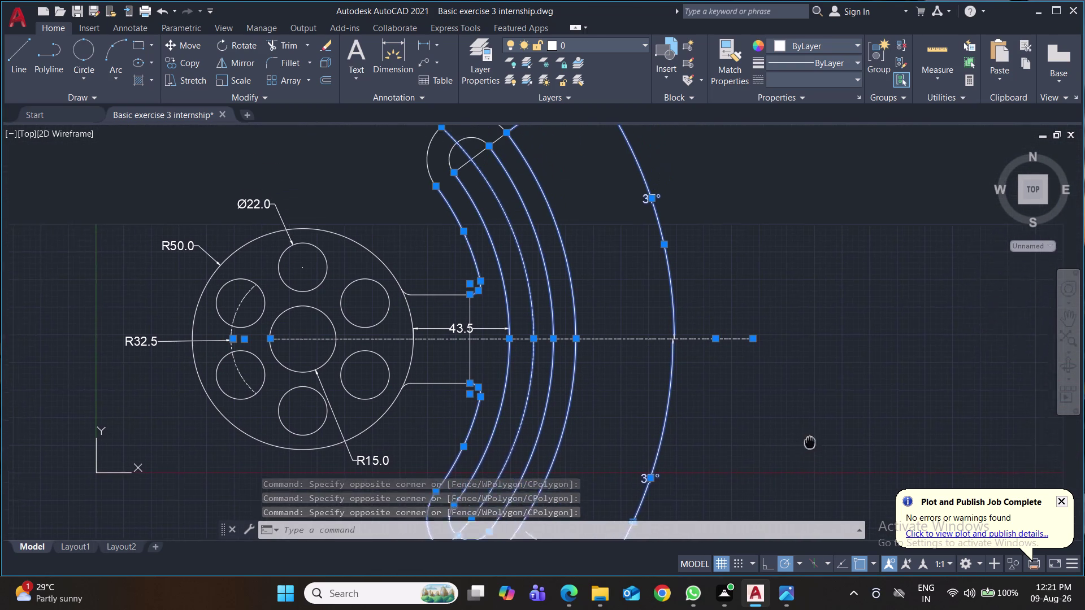
middle_drag(810, 443, 805, 481)
click(509, 149)
click(337, 246)
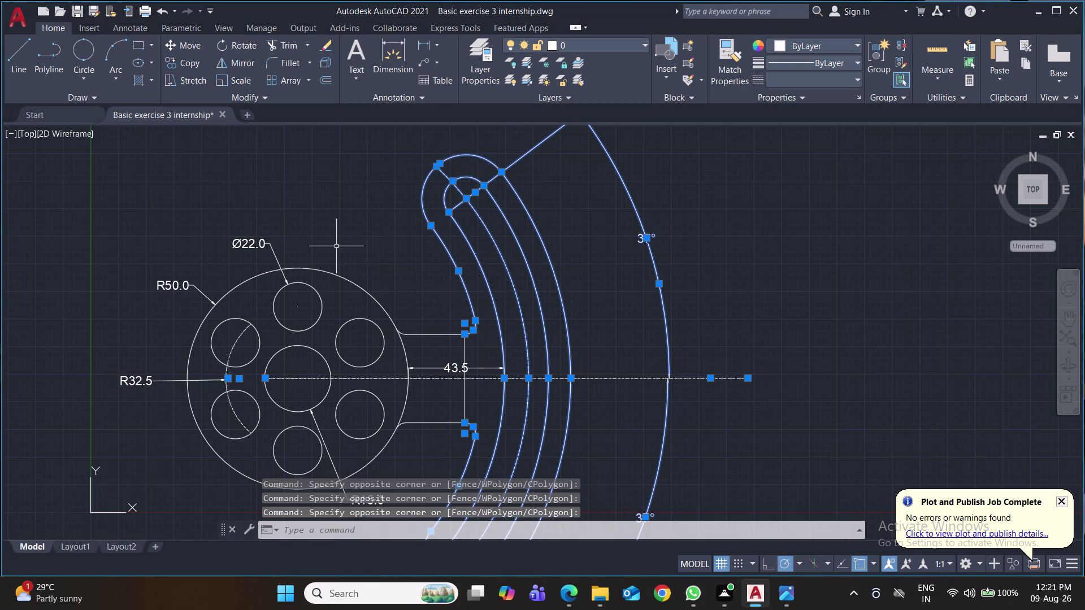
middle_drag(609, 303, 609, 278)
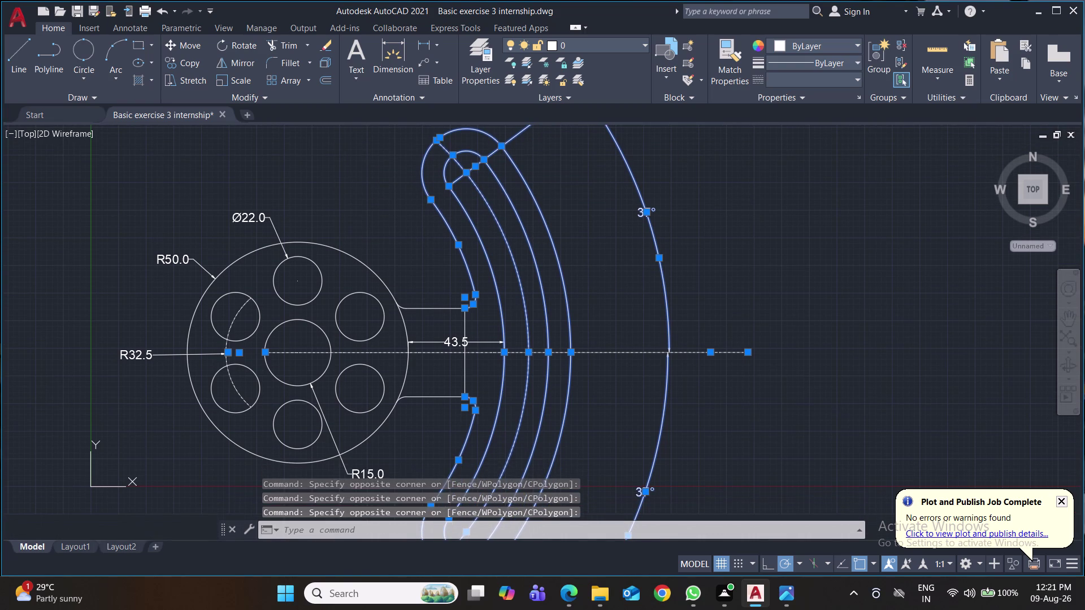
key(m)
key(Return)
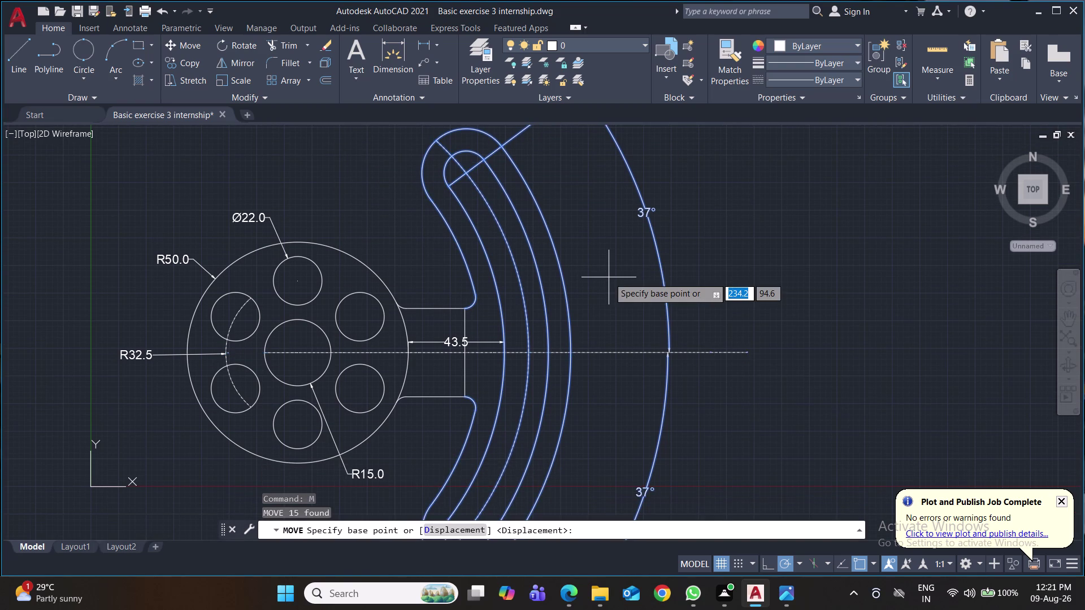
click(609, 277)
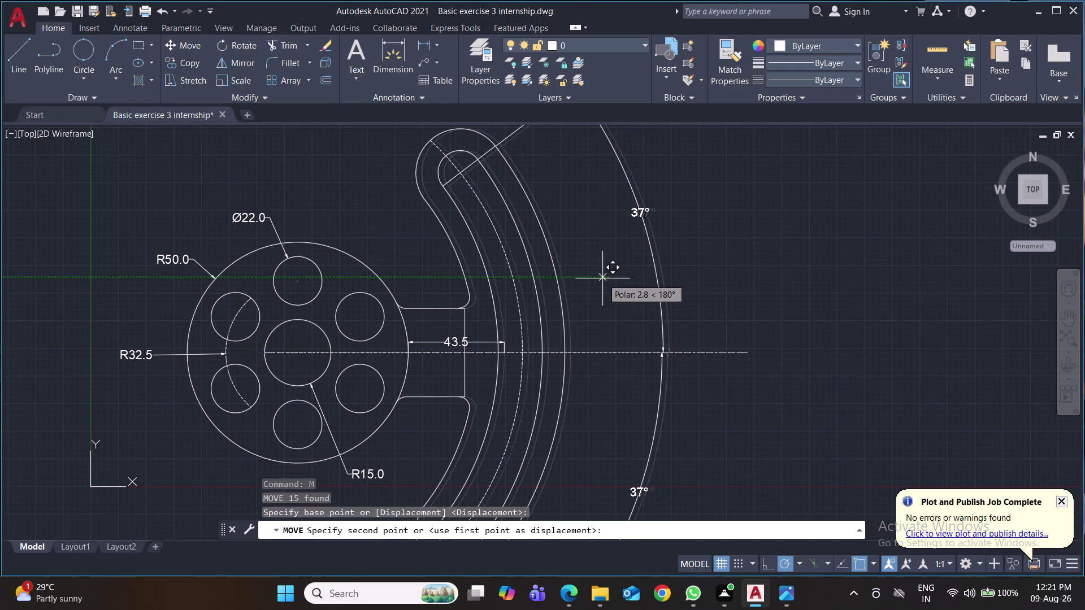
click(605, 280)
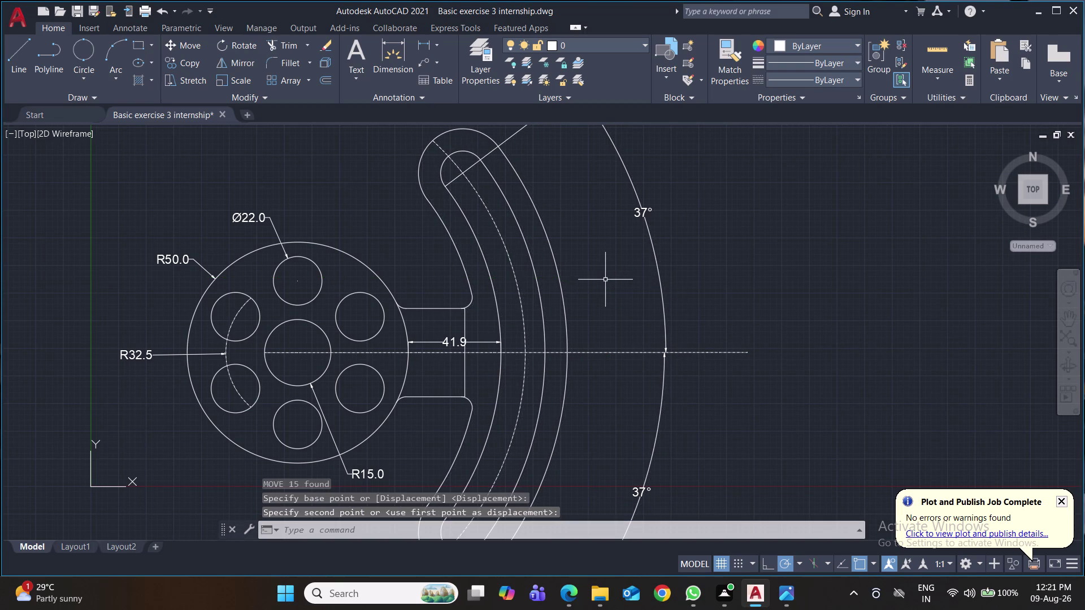
key(ctrl+z)
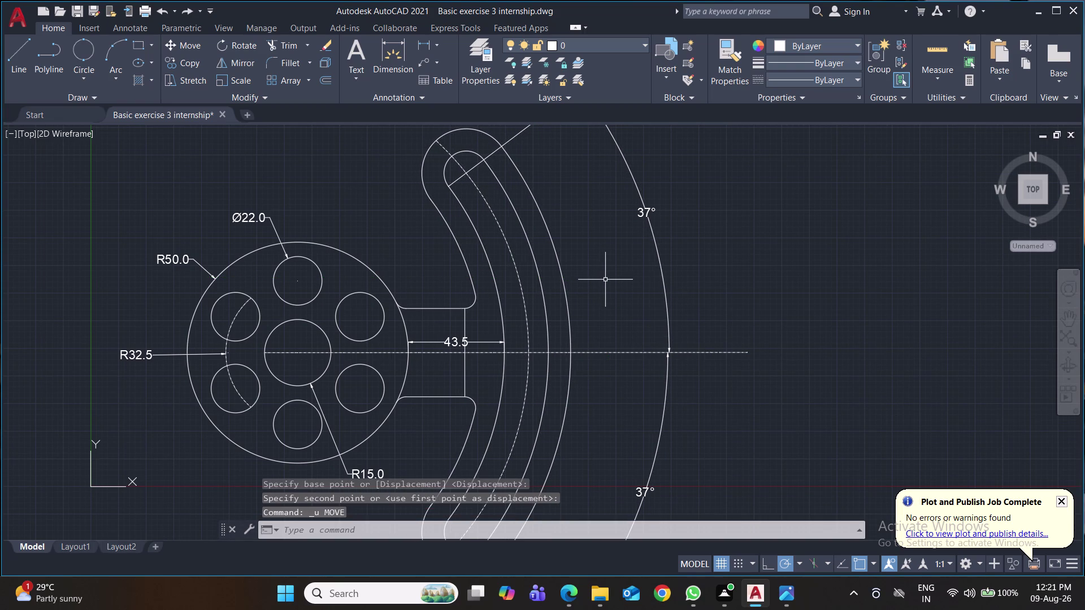
click(606, 280)
click(605, 280)
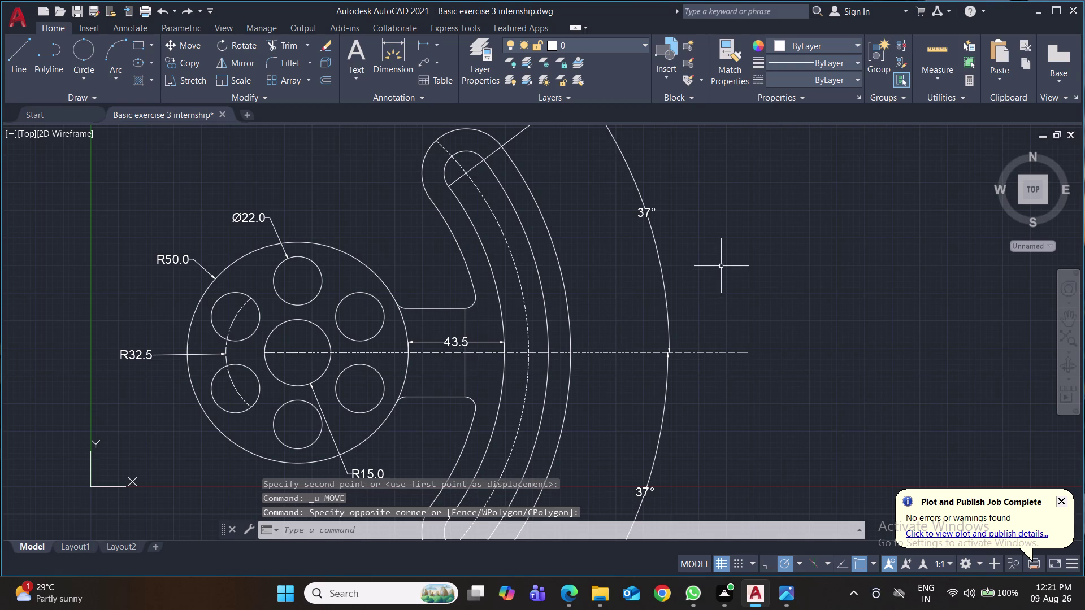
Fit the whole drawing in view and erase the stray object beside the arm.
scroll(up, 3)
scroll(up, 3)
middle_drag(504, 318, 737, 313)
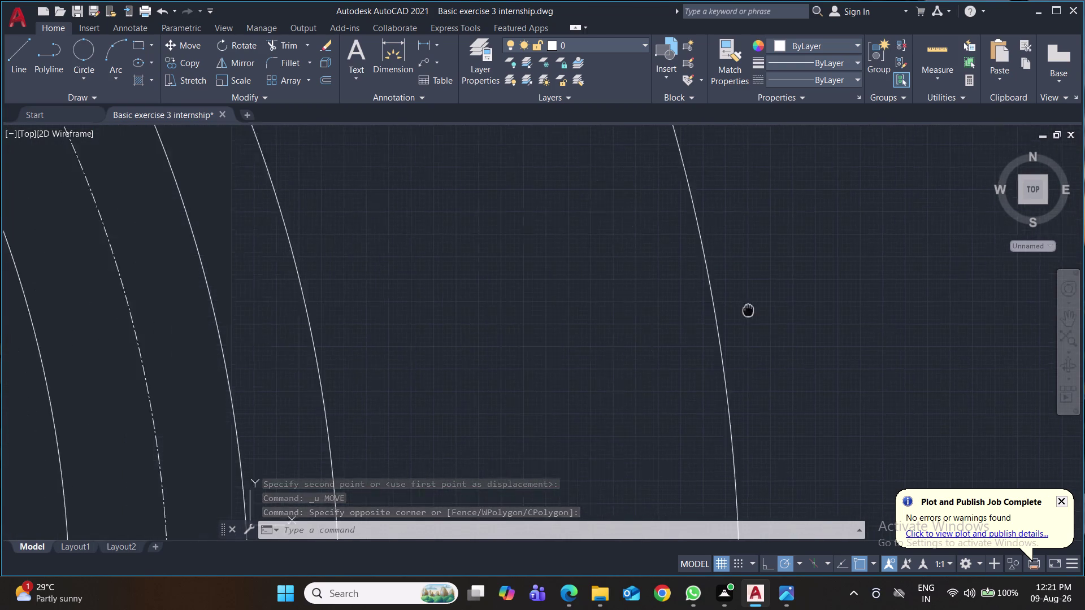
middle_drag(737, 313, 894, 350)
middle_drag(540, 343, 740, 251)
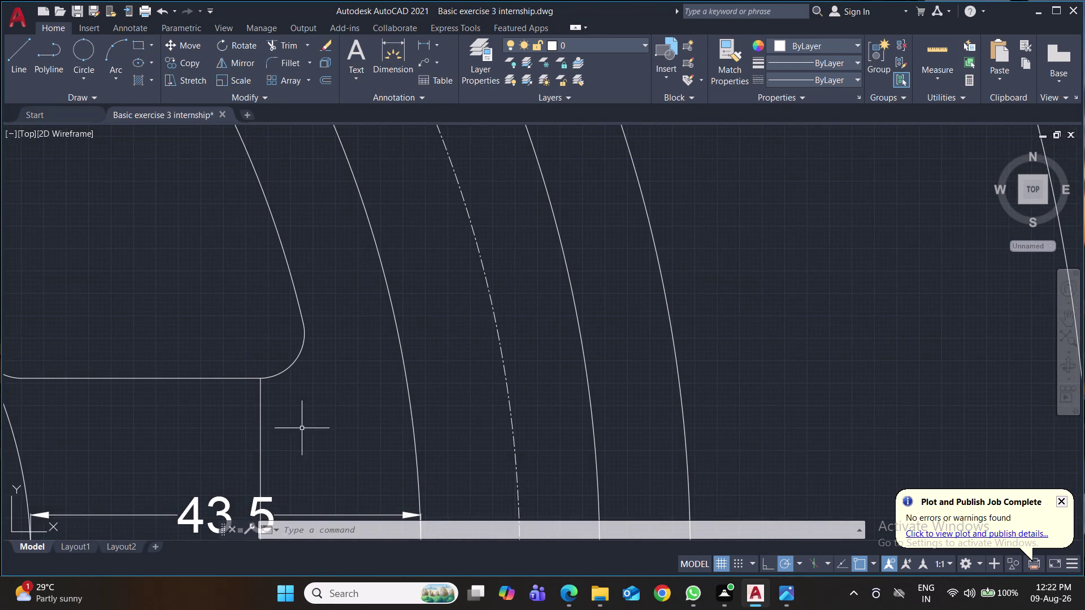
middle_drag(298, 429, 375, 368)
scroll(down, 3)
scroll(down, 3)
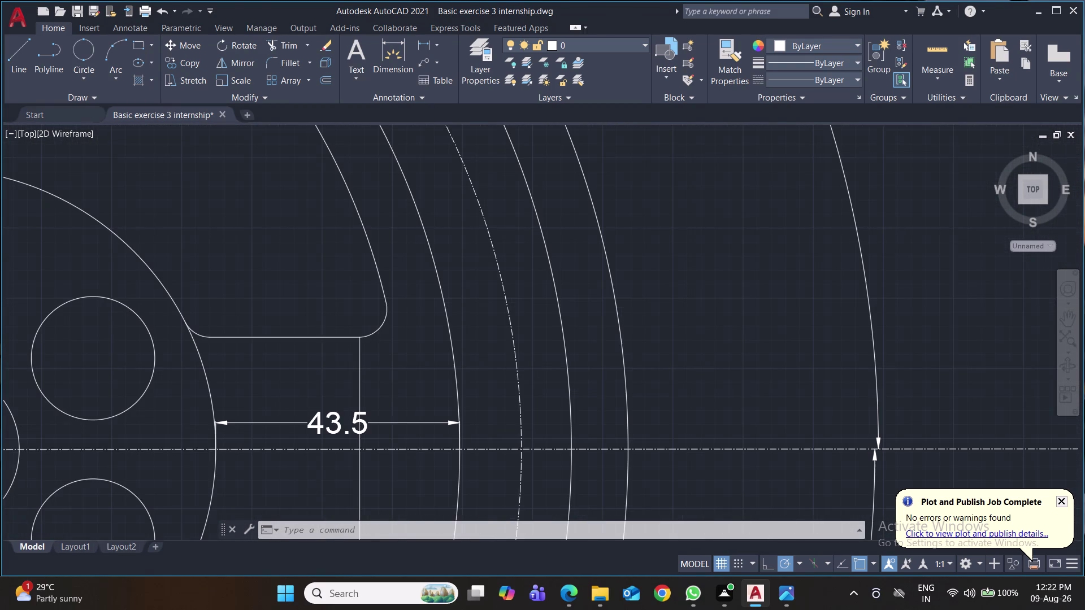
scroll(down, 3)
scroll(down, 3)
middle_drag(674, 349, 678, 263)
click(528, 431)
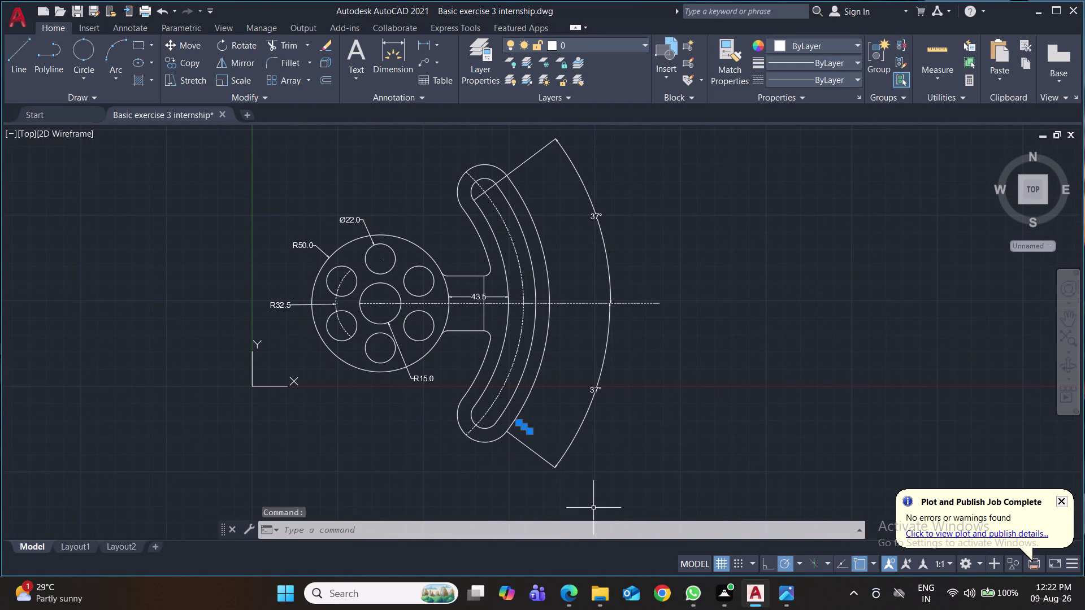
key(Delete)
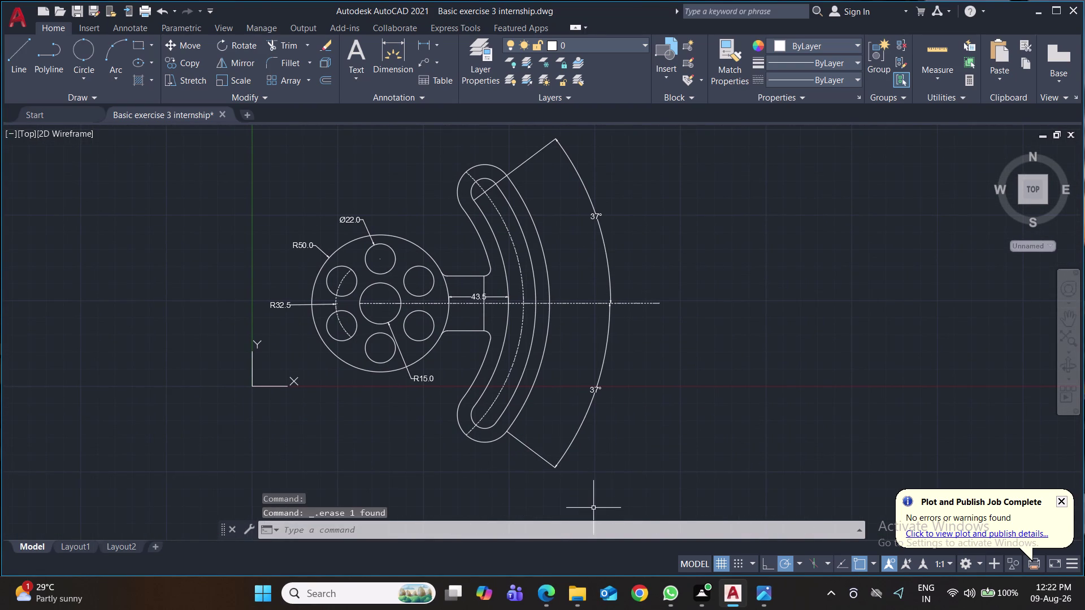
Save the drawing.
key(ctrl+s)
key(ctrl+s)
key(ctrl+s)
key(ctrl+s)
key(ctrl+s)
key(ctrl+s)
key(ctrl+s)
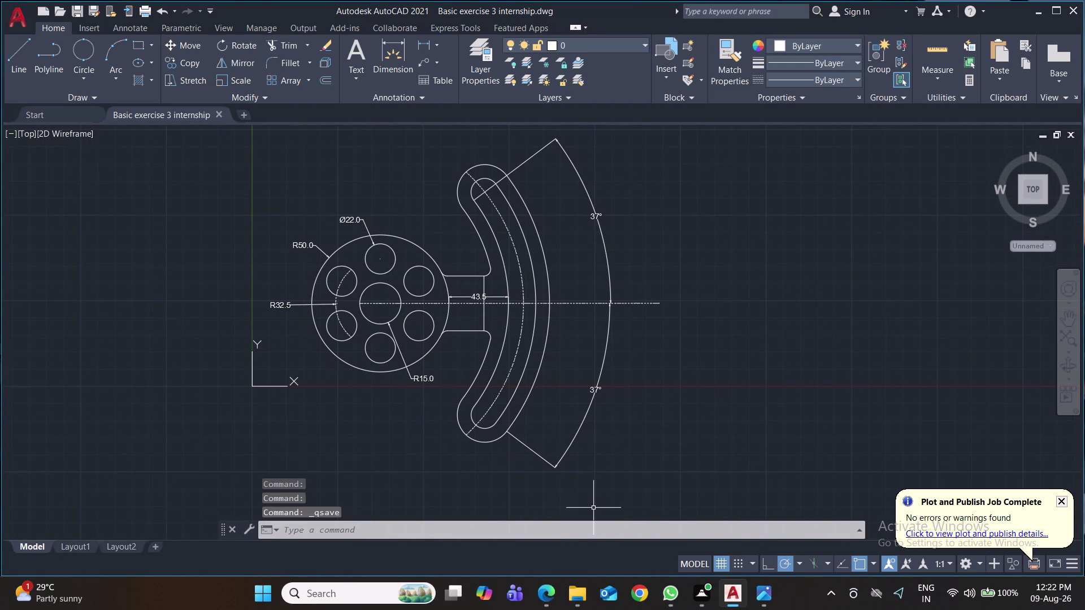
Erase the other leftover object near the slot and zoom into the neck.
click(485, 315)
key(Delete)
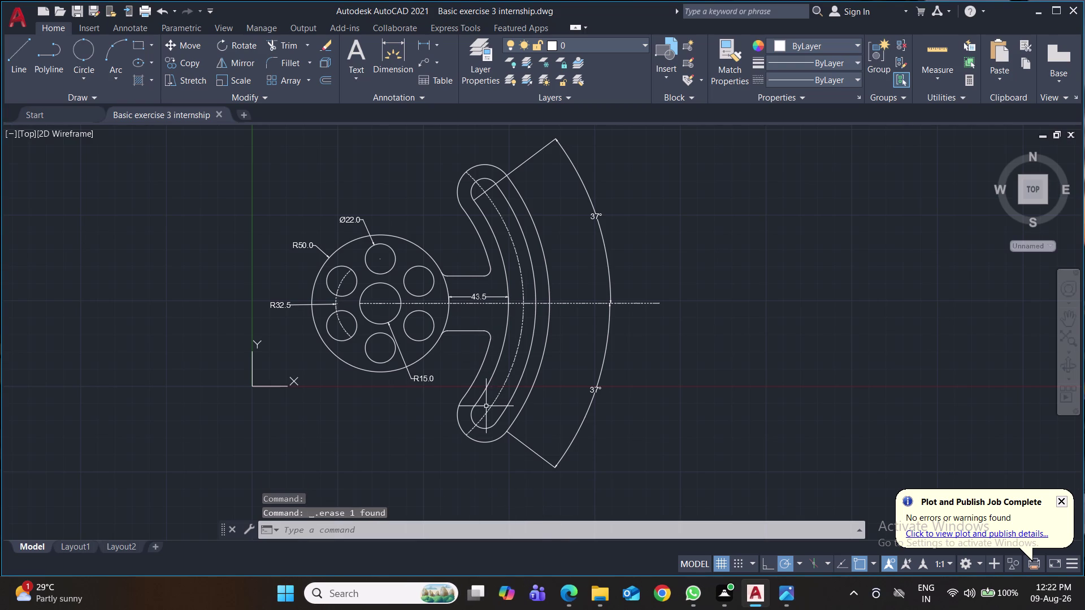
scroll(up, 3)
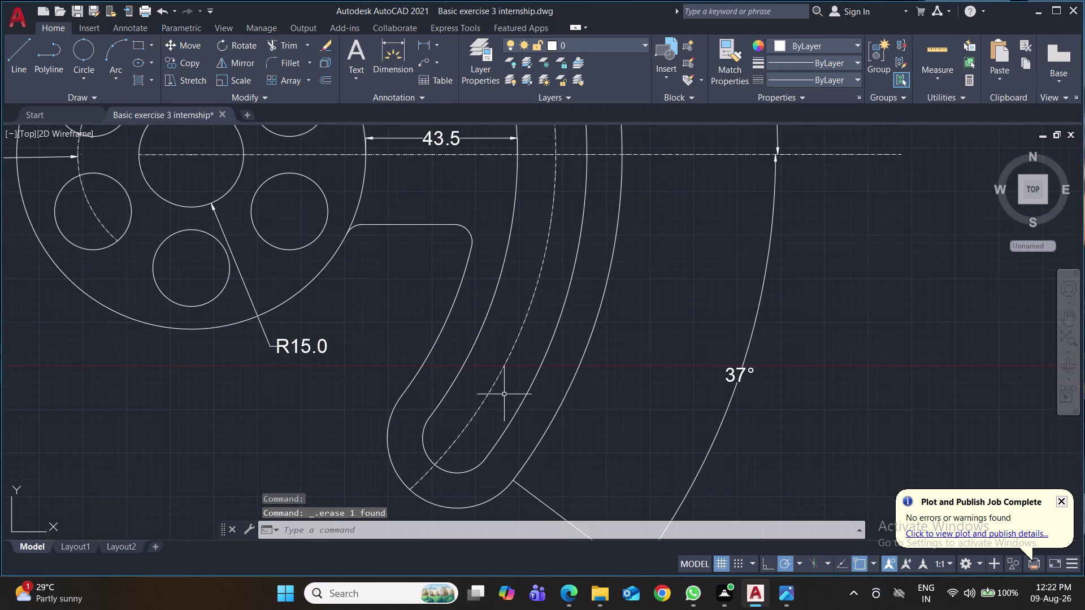
scroll(up, 3)
middle_drag(487, 345, 523, 394)
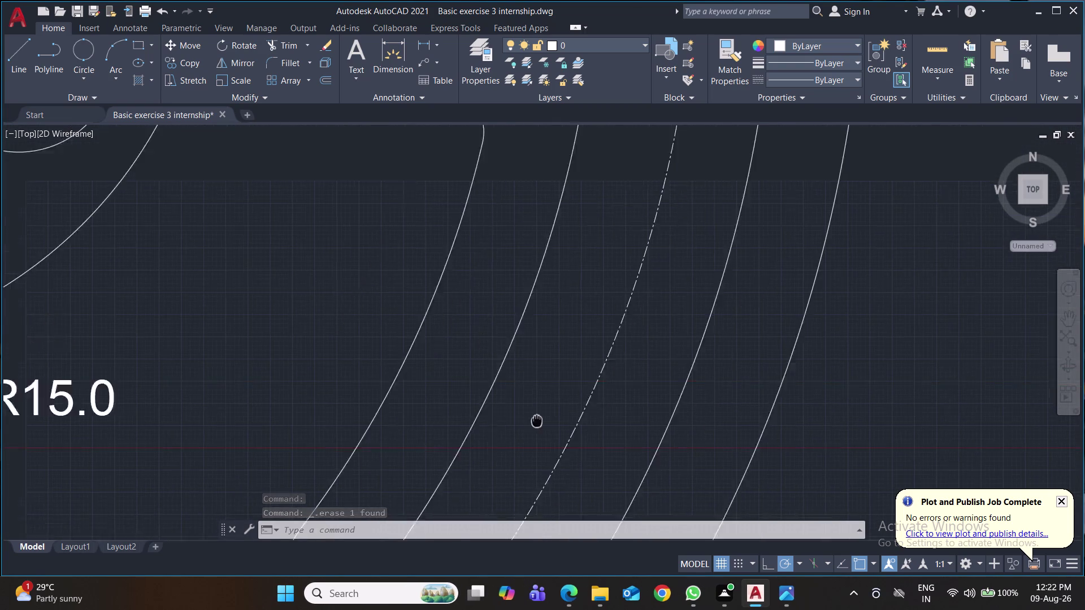
middle_drag(522, 394, 599, 520)
scroll(down, 3)
scroll(down, 3)
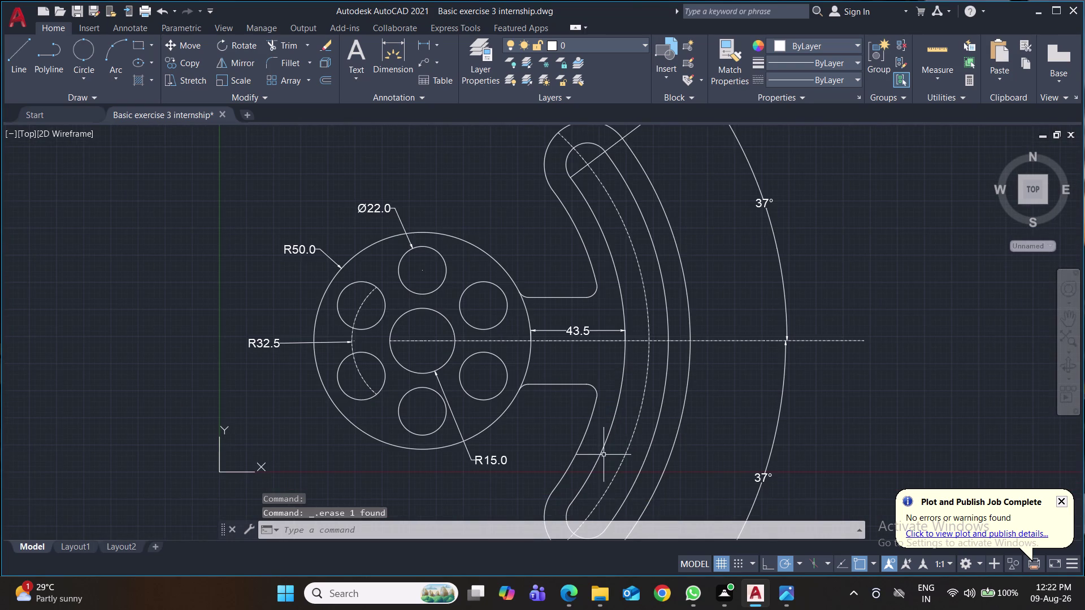
scroll(up, 3)
Add a 40.0 linear dimension across the neck's top and bottom edges, then save.
click(425, 46)
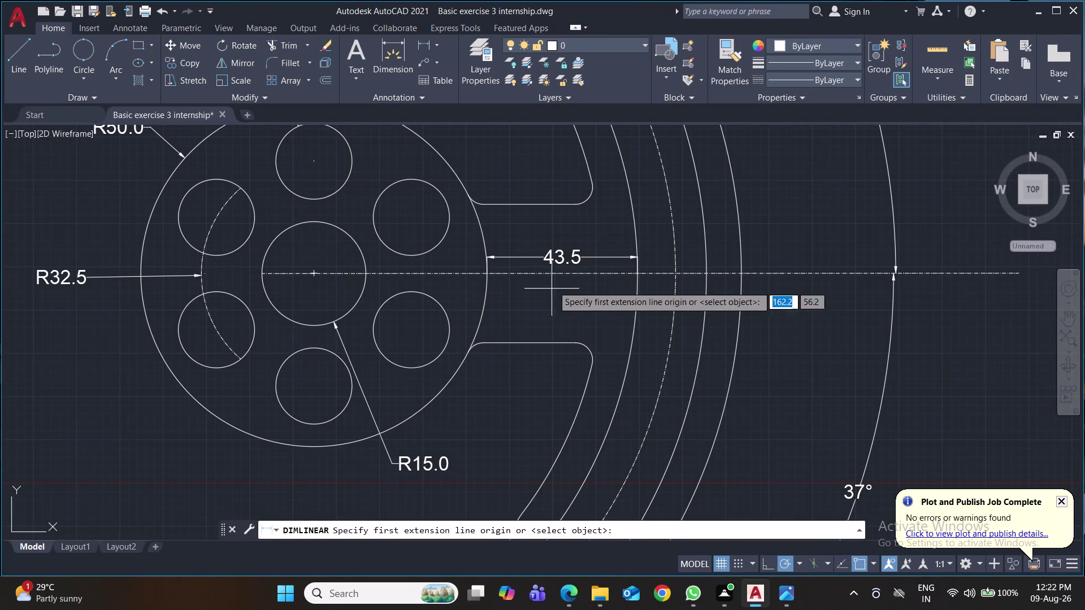
click(532, 204)
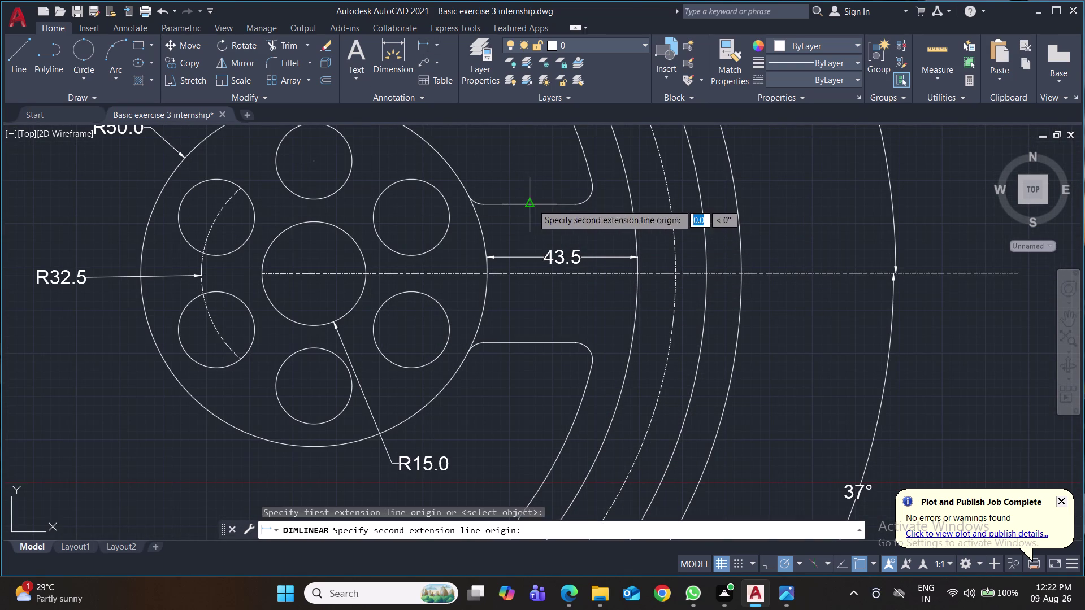
click(532, 343)
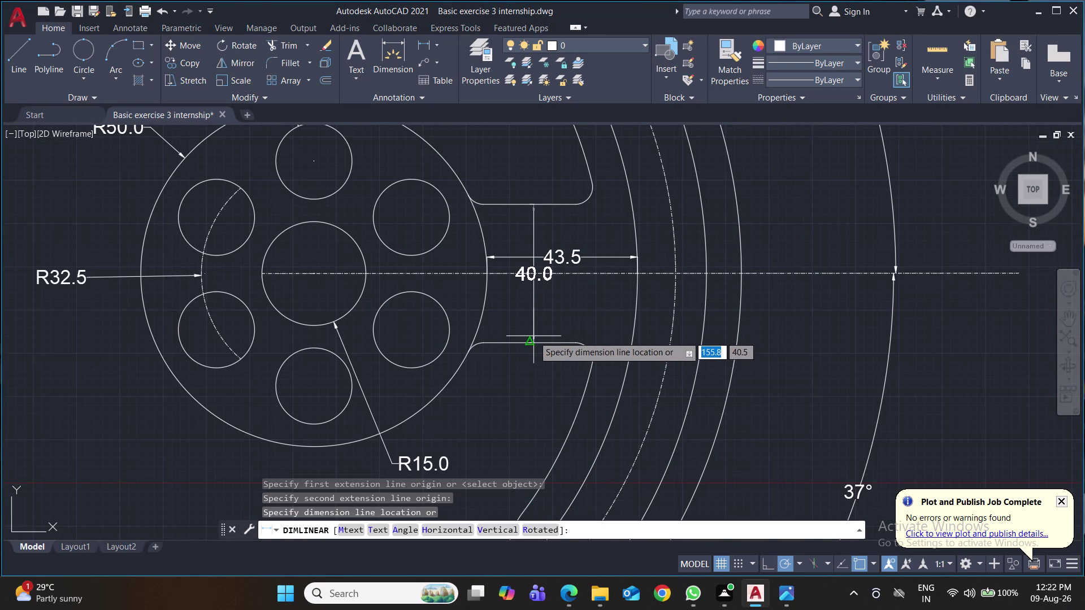
click(534, 337)
key(ctrl+s)
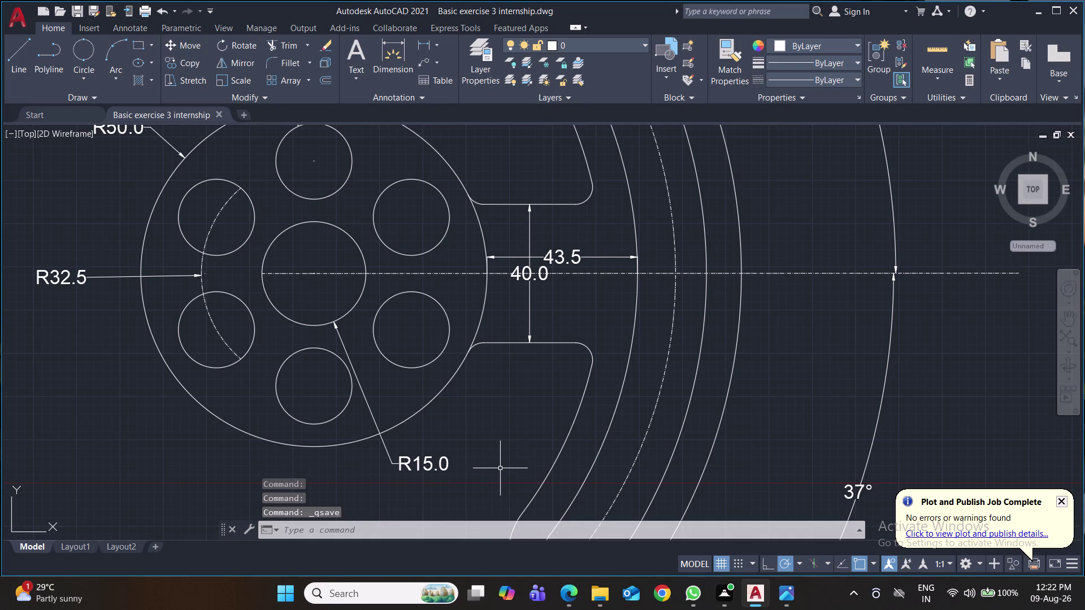
click(443, 48)
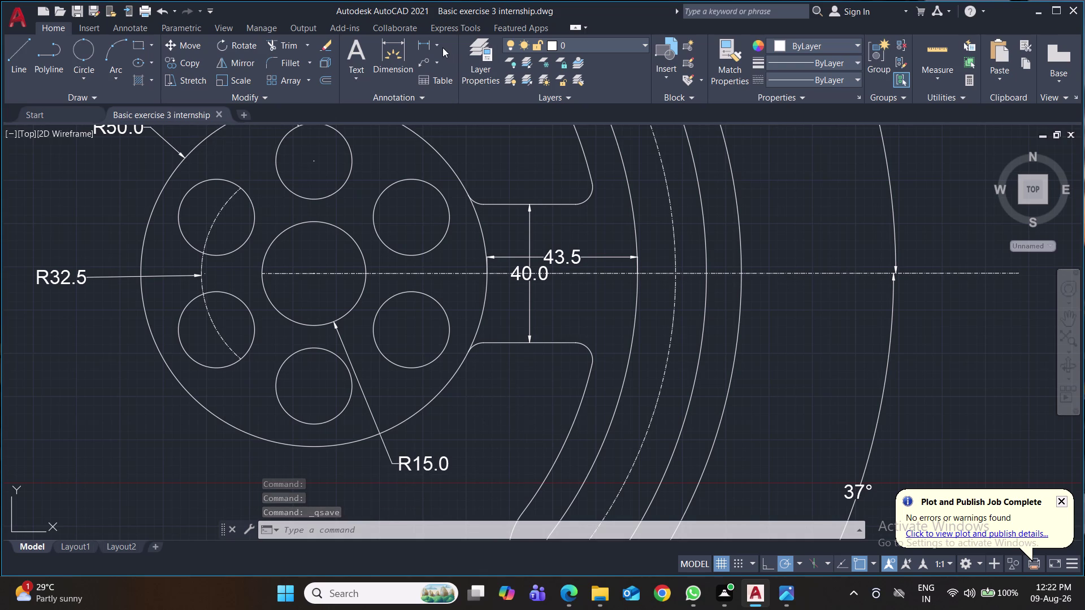
Radius-dimension the lower neck fillet, then erase the misplaced label.
click(434, 41)
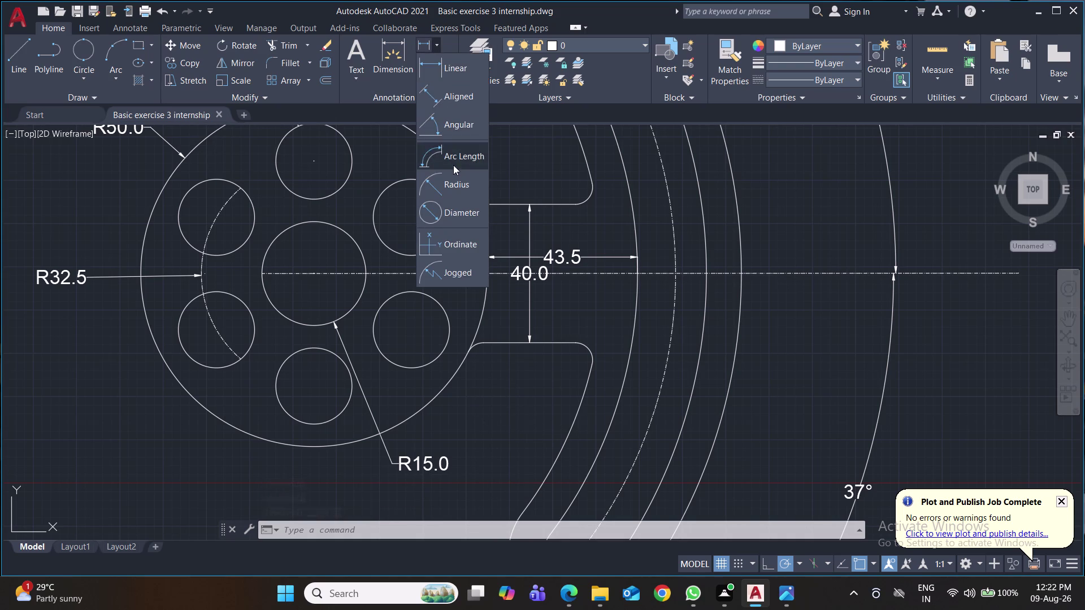
click(451, 184)
click(476, 345)
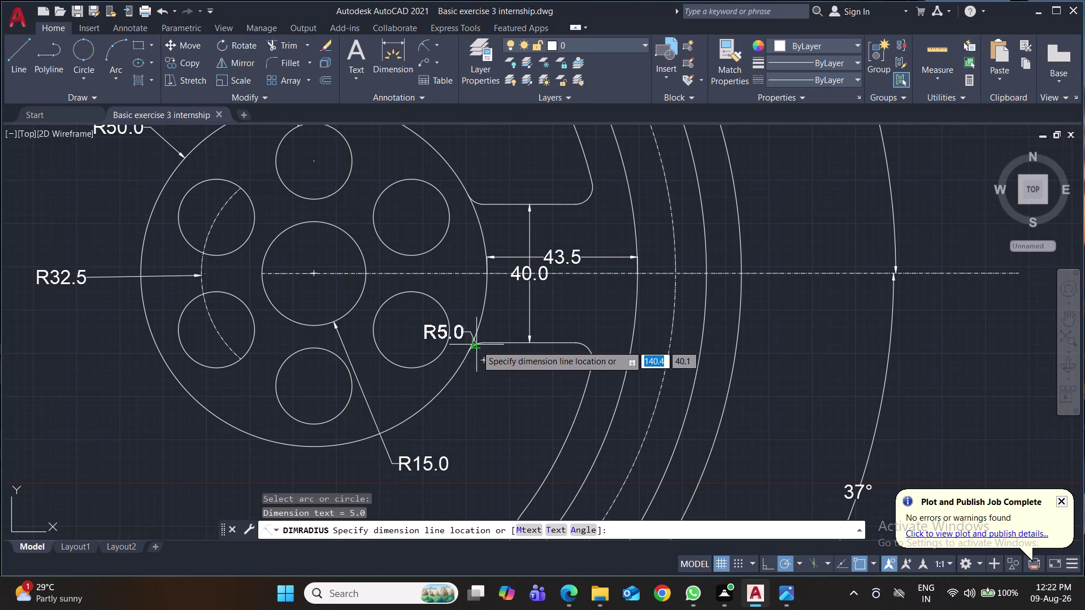
click(483, 368)
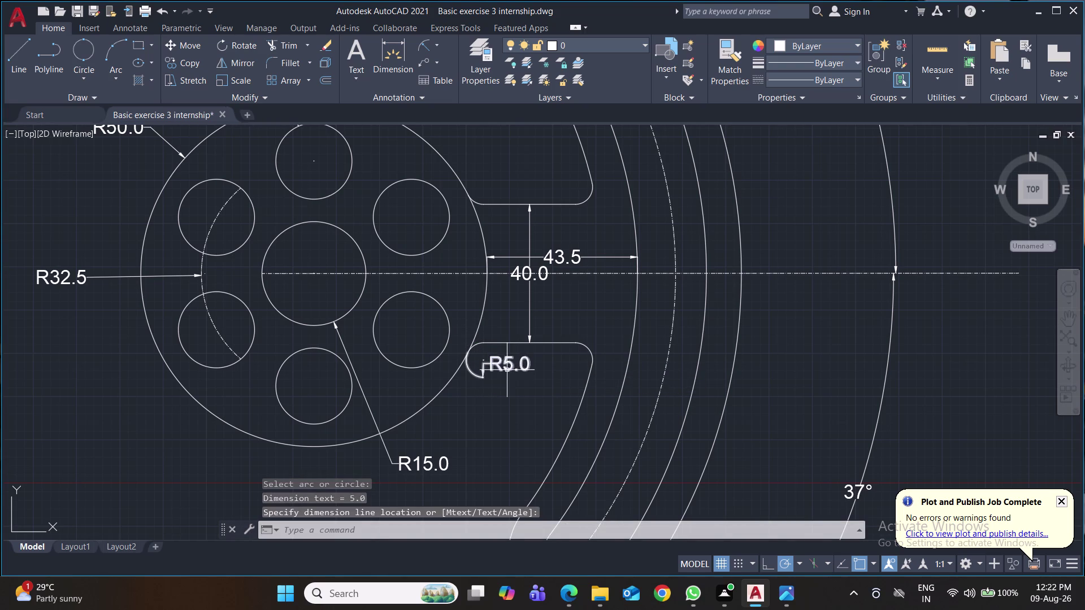
key(Escape)
click(501, 373)
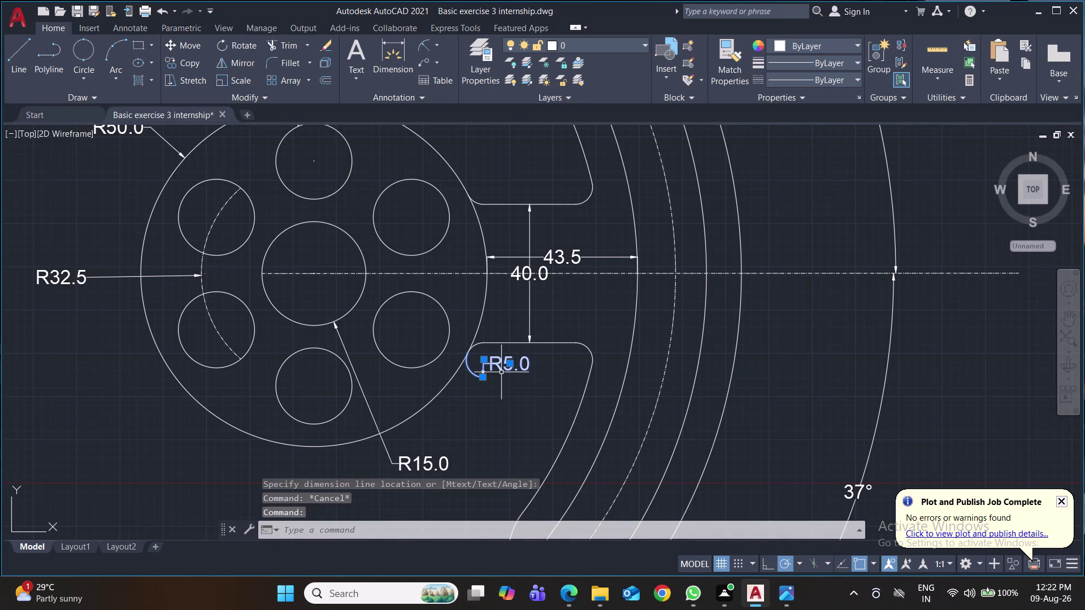
key(Delete)
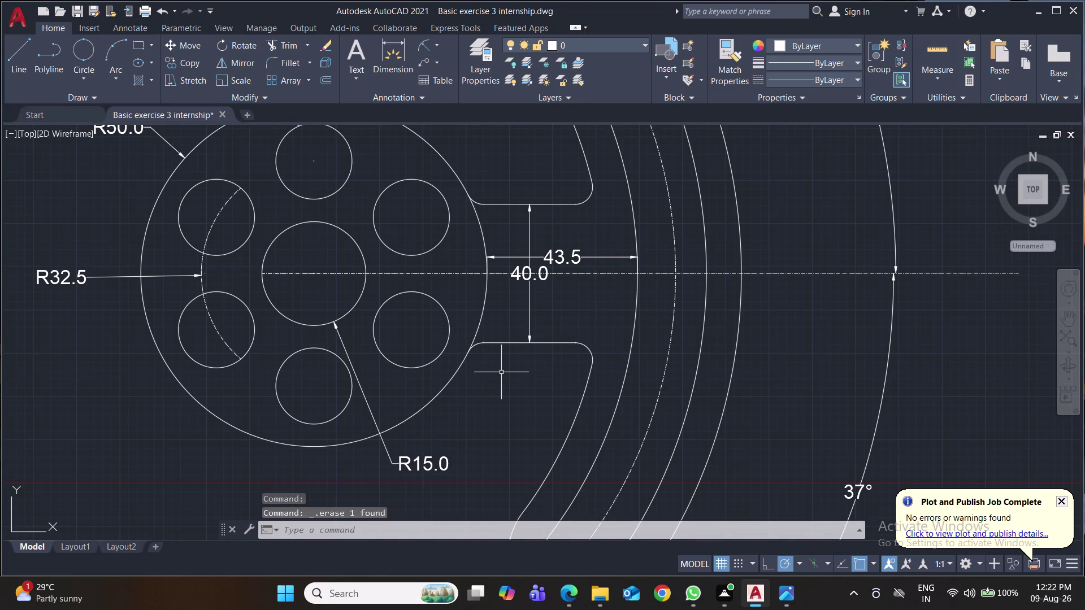
Place R5.0 radius labels on the upper and lower neck fillets.
click(420, 45)
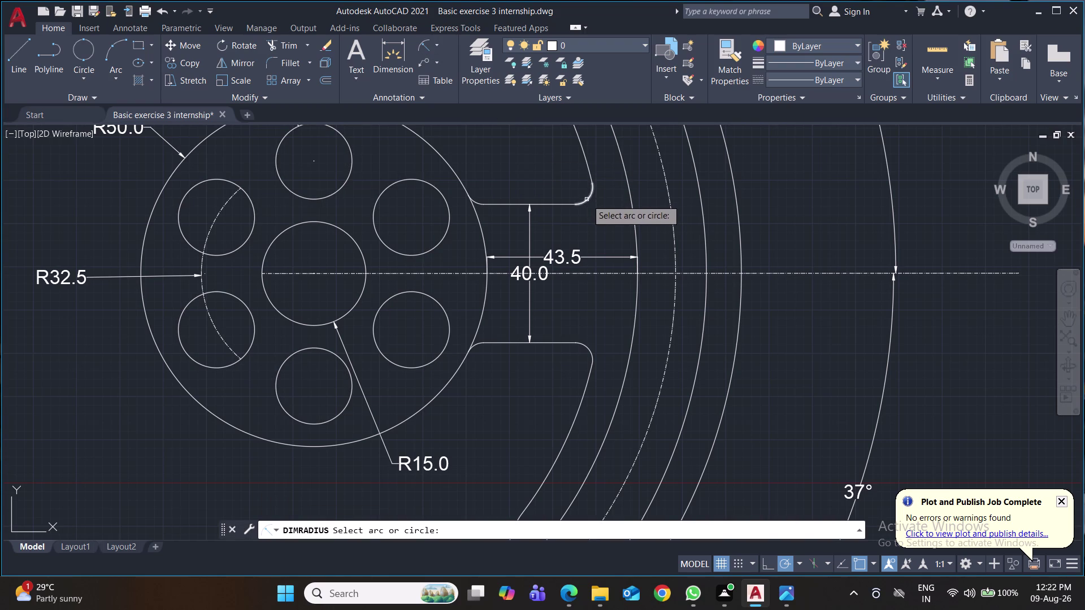
click(587, 199)
click(587, 200)
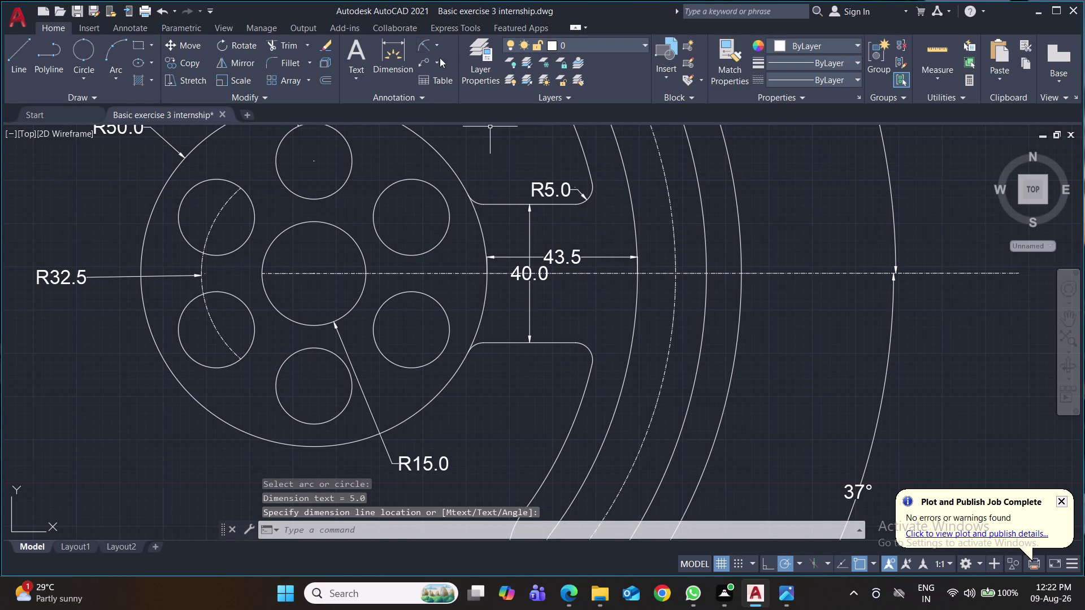
click(427, 46)
click(480, 345)
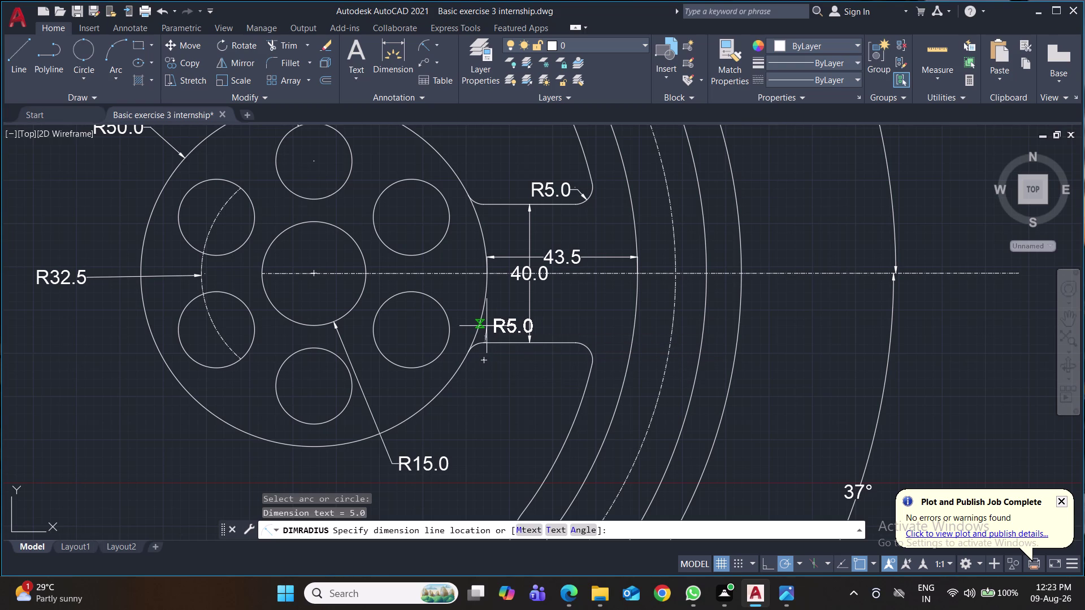
click(487, 326)
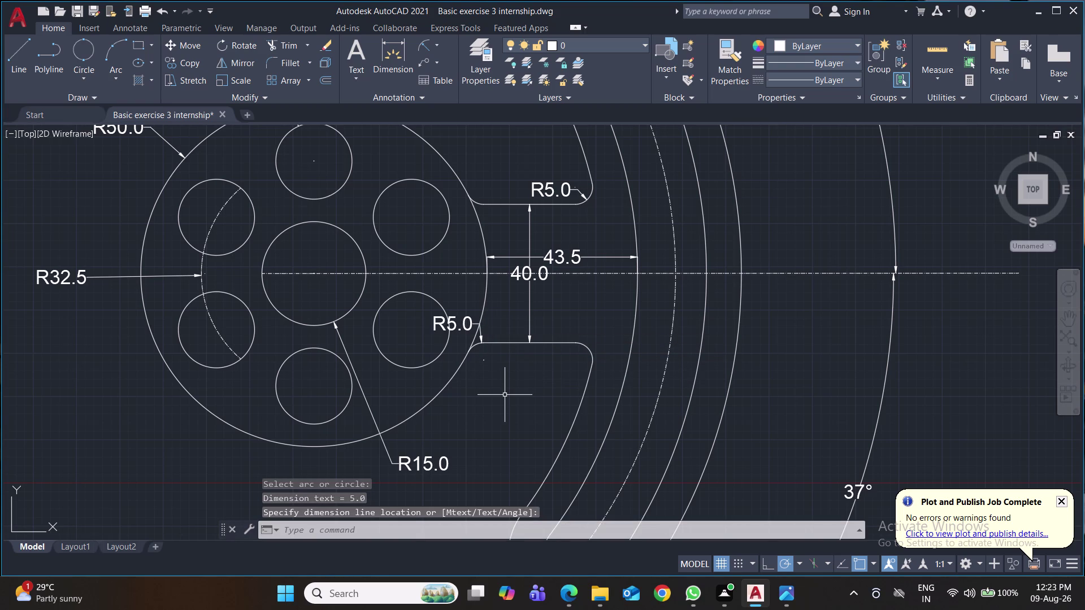
middle_drag(509, 416, 464, 192)
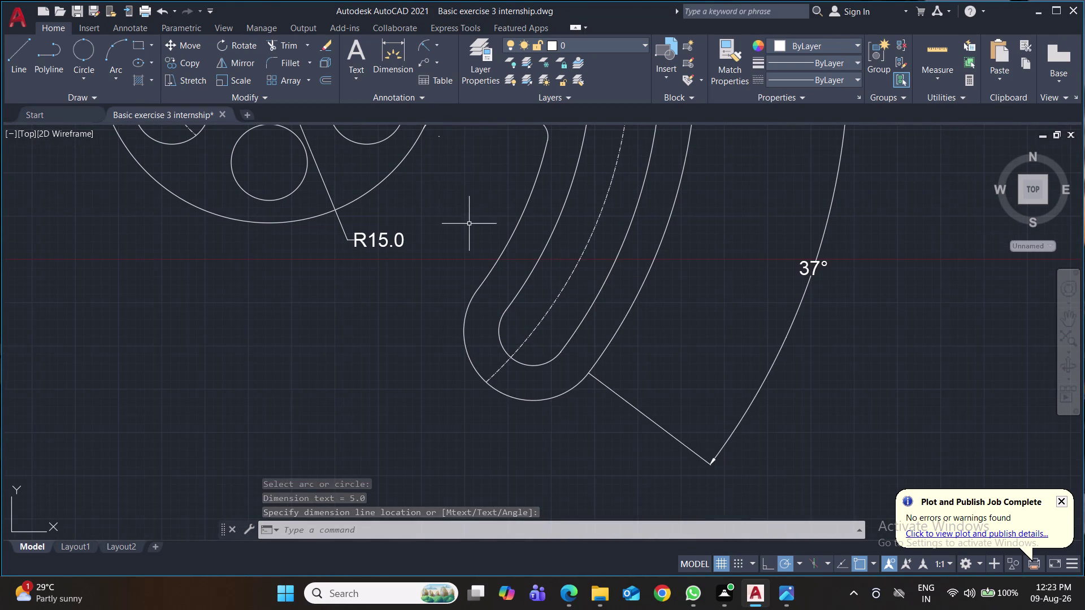
Add radius dimensions R115.0, R125.0, R145.0 and R155.0 to the arm's arcs.
click(421, 41)
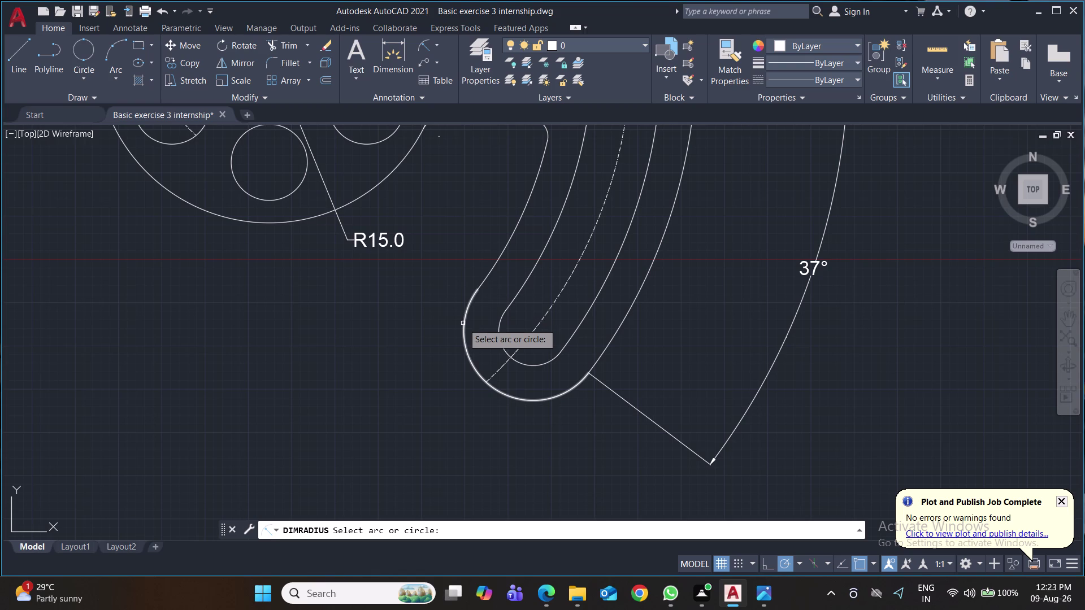
click(503, 249)
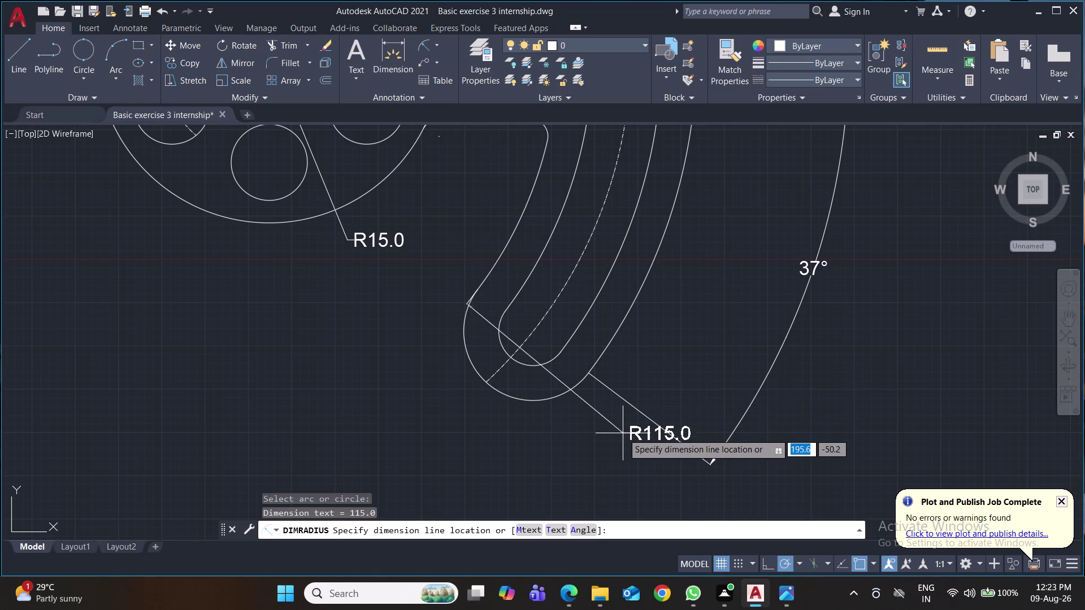
click(669, 390)
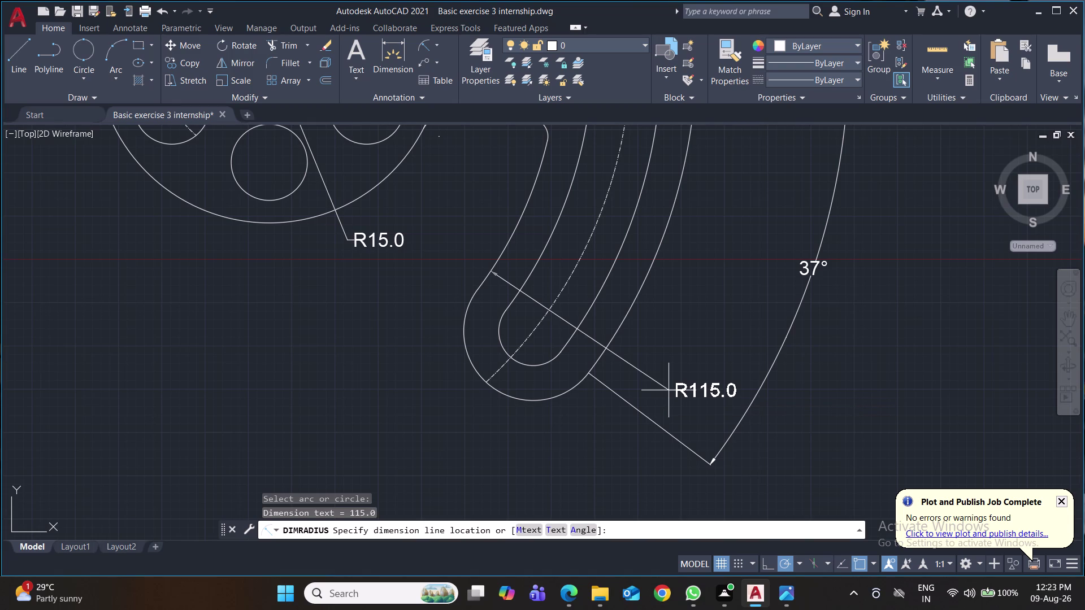
key(space)
click(539, 260)
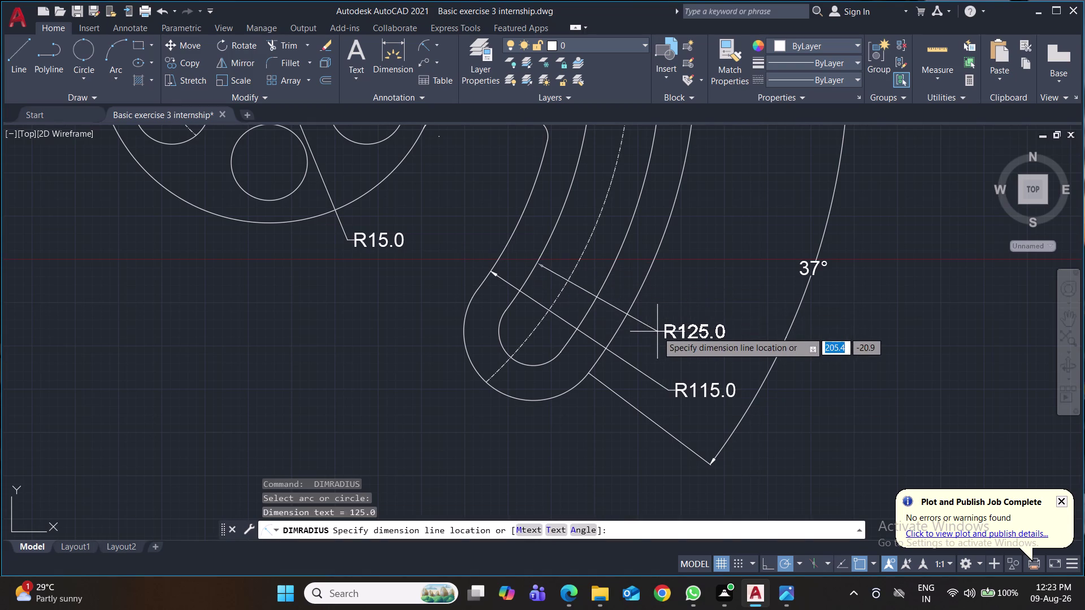
click(675, 339)
key(space)
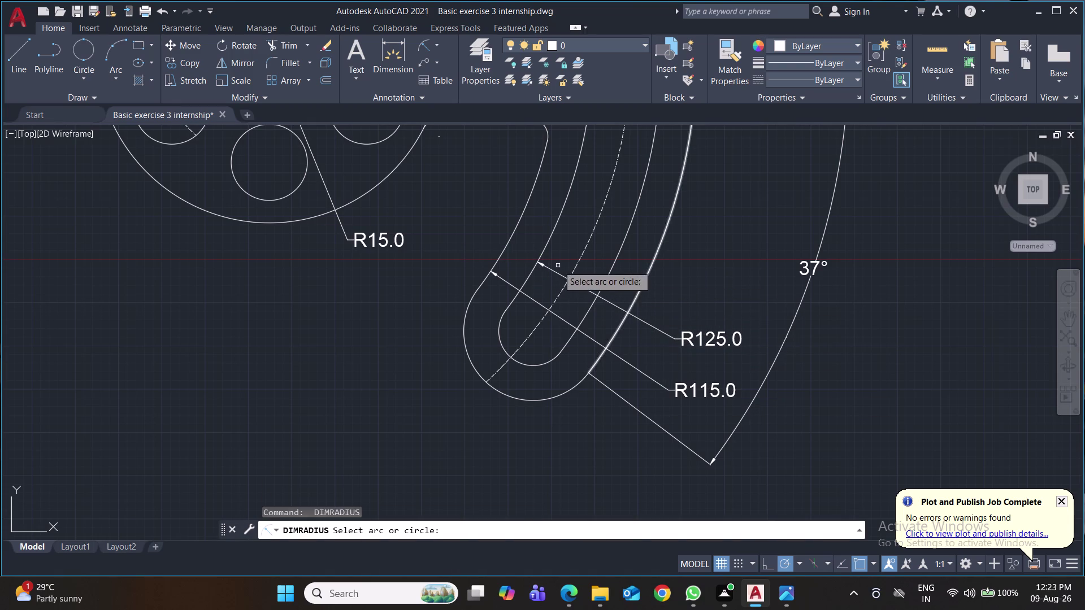
click(612, 268)
click(678, 291)
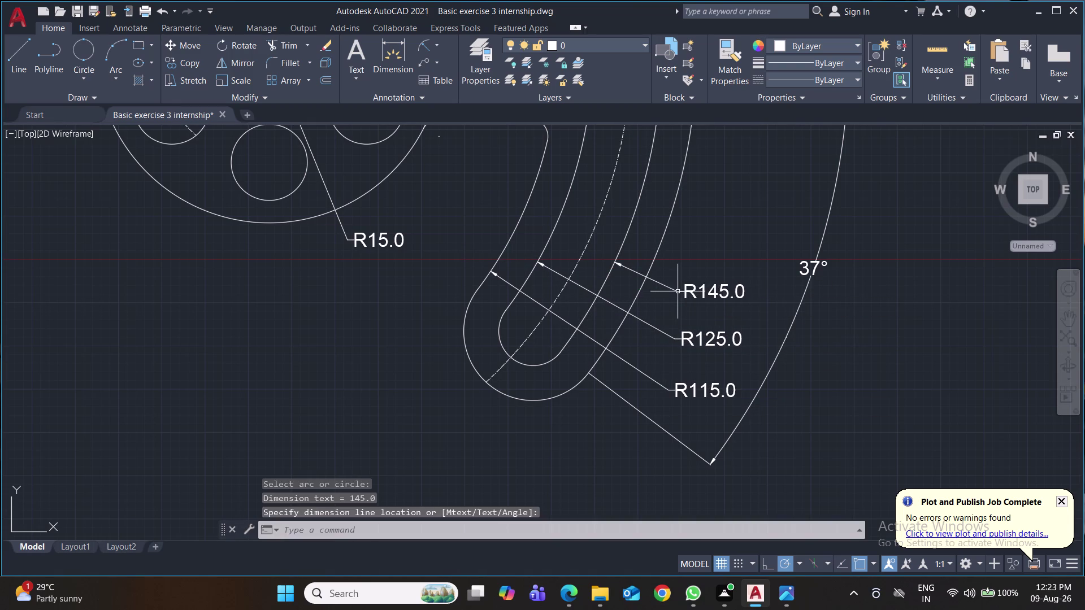
key(space)
click(658, 256)
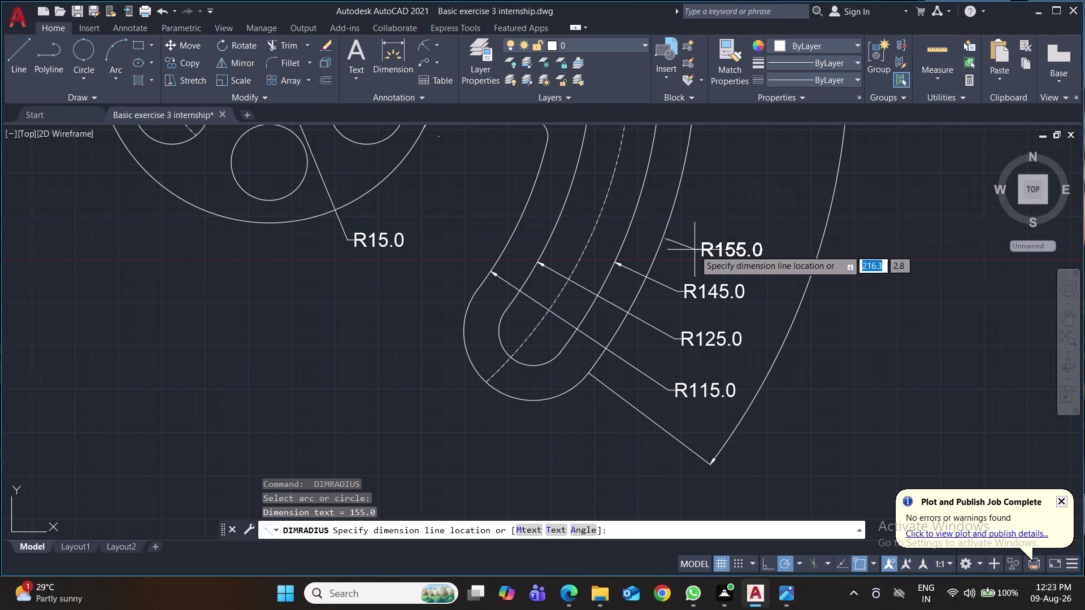
click(696, 249)
Bring the whole hub drawing into view and save the drawing.
scroll(down, 3)
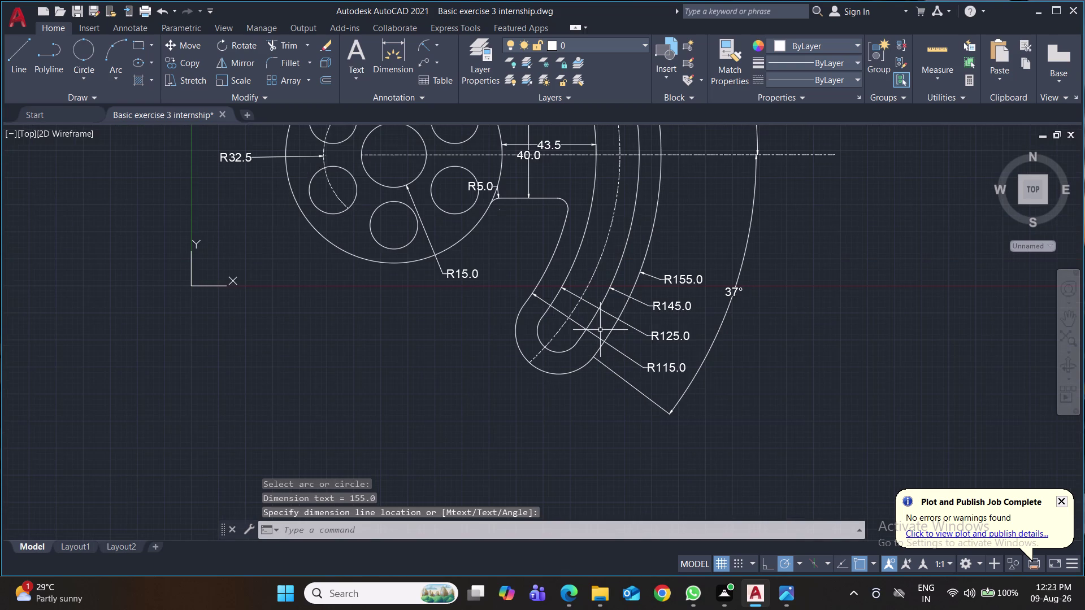
scroll(down, 3)
scroll(up, 3)
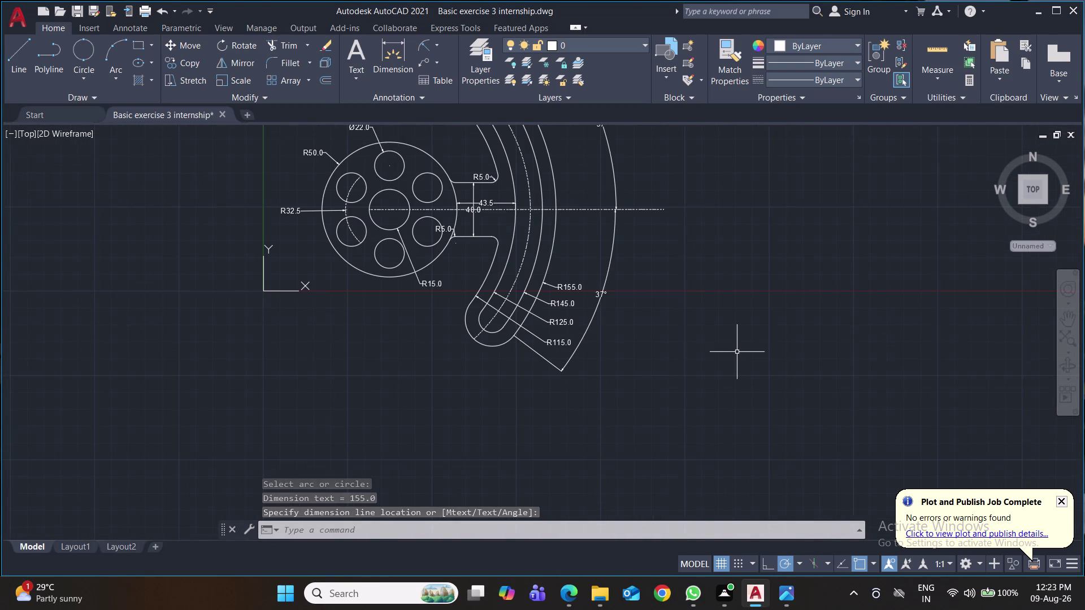
middle_drag(737, 352, 733, 414)
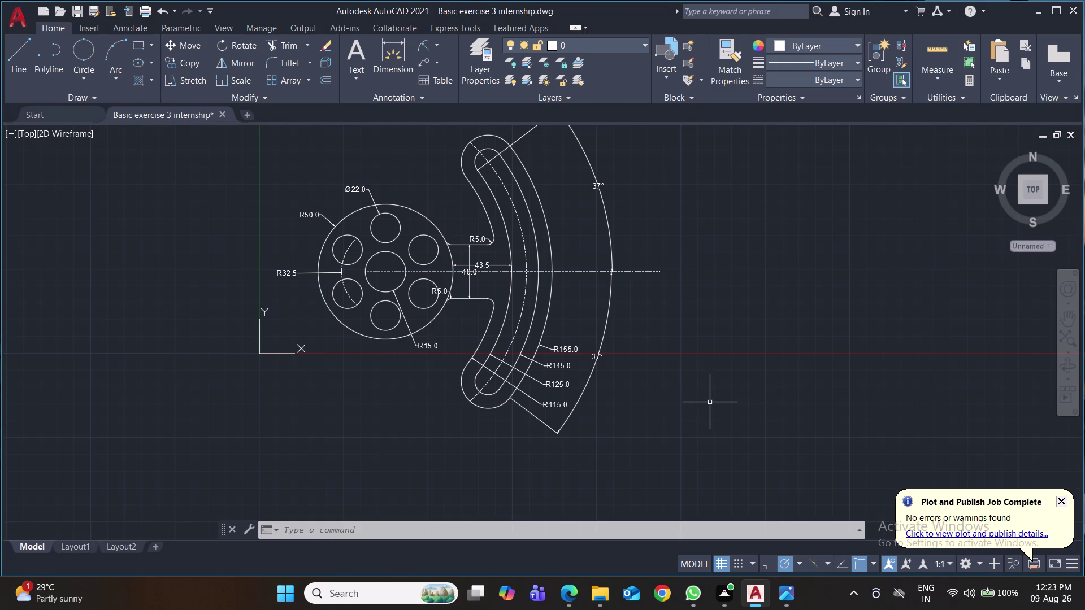
key(ctrl+s)
key(ctrl+s)
key(ctrl+s)
key(ctrl+s)
key(ctrl+s)
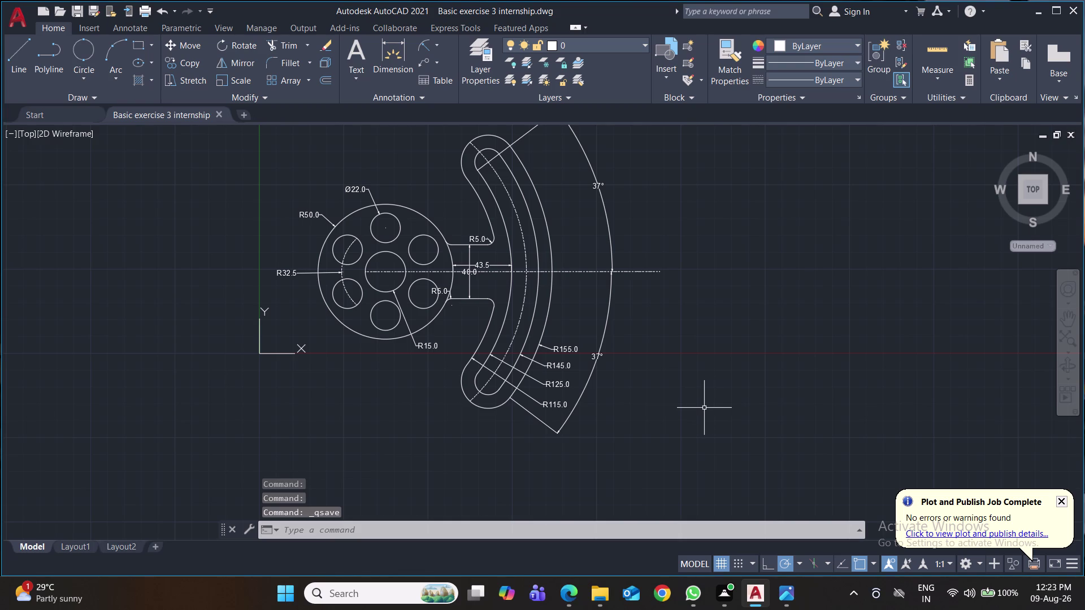
key(ctrl+p)
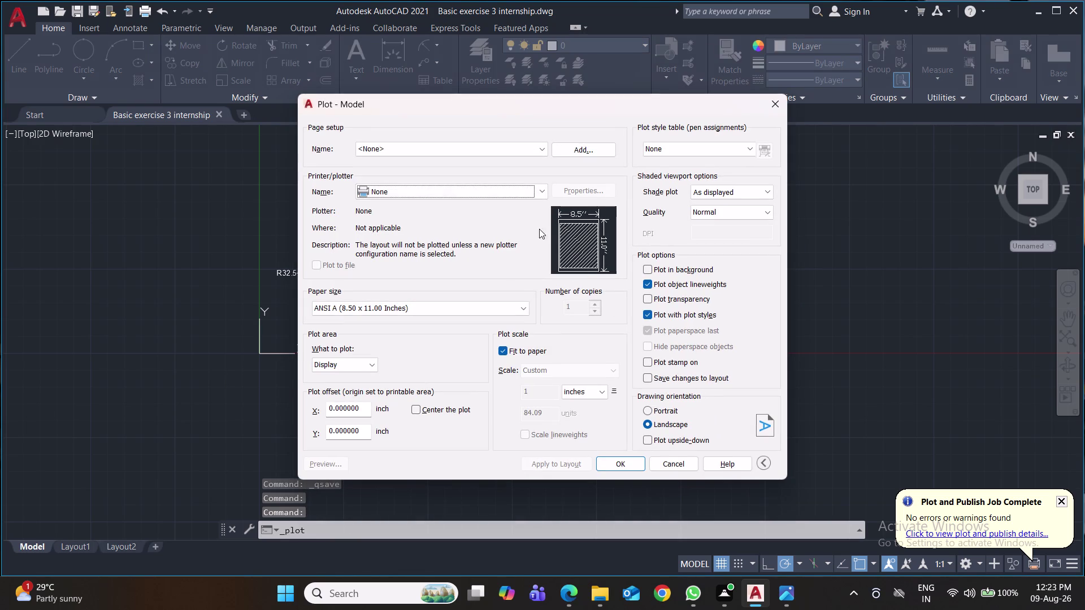
Select the DWG To PDF plotter with ISO full bleed A4 paper.
click(542, 191)
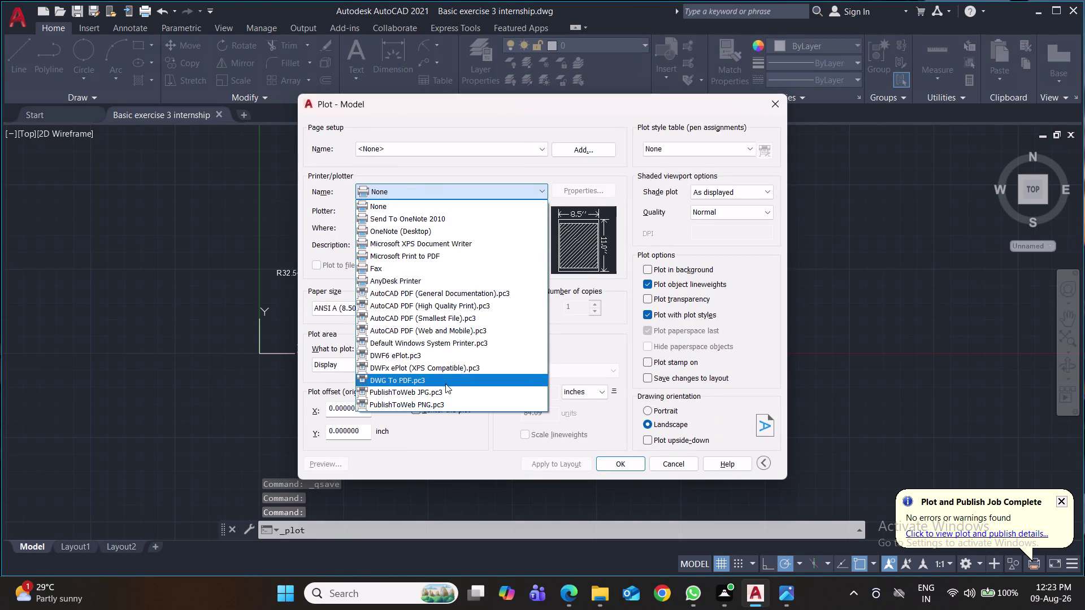
click(446, 384)
click(434, 308)
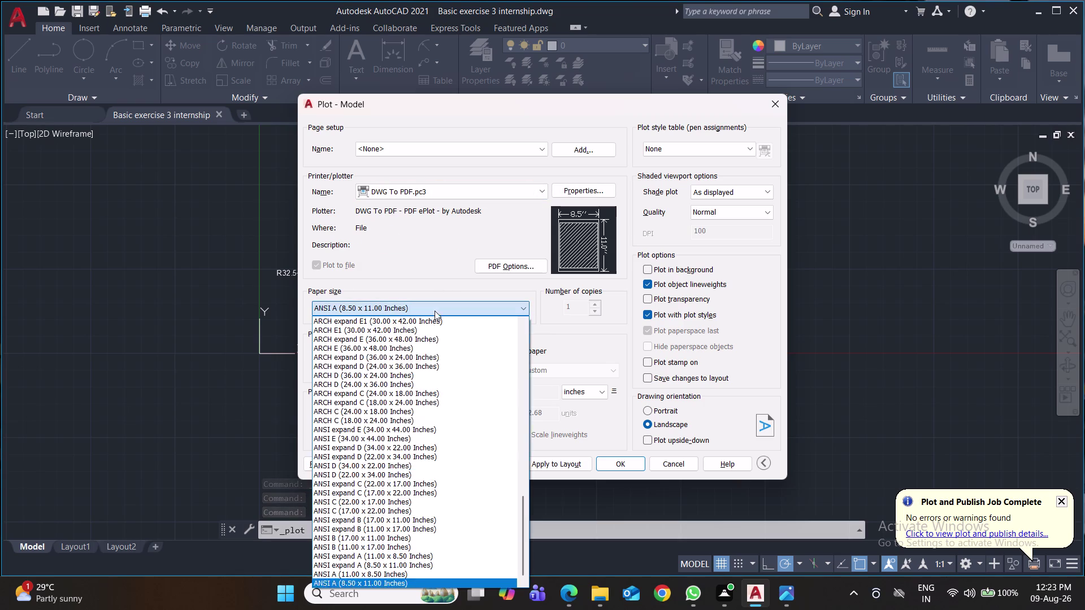
scroll(up, 3)
scroll(up, 3)
scroll(up, 3)
scroll(up, 3)
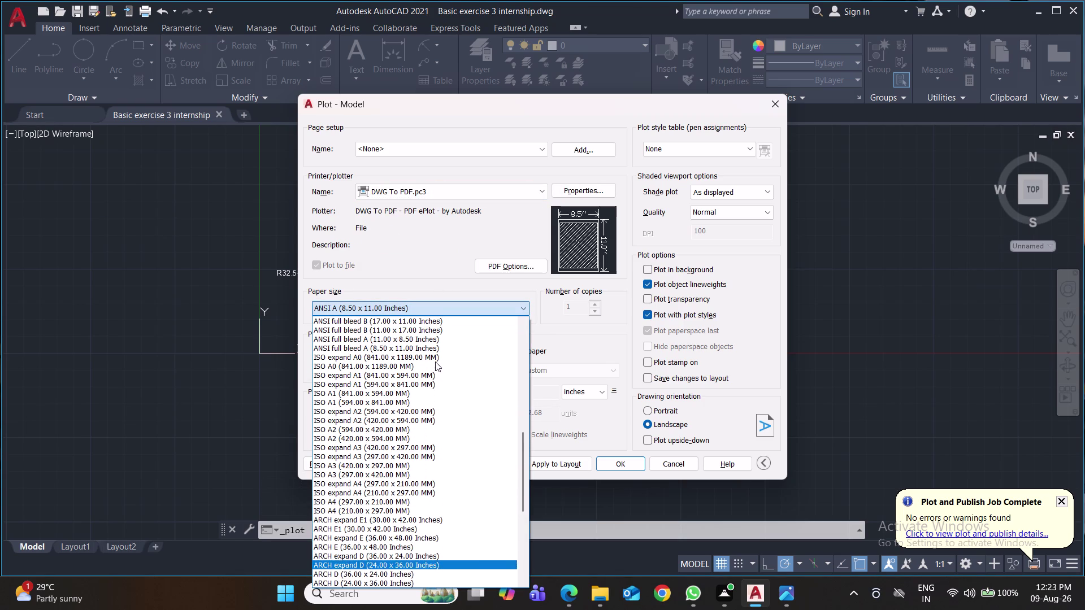
scroll(up, 3)
scroll(up, 3)
scroll(up, 3)
scroll(up, 3)
scroll(up, 3)
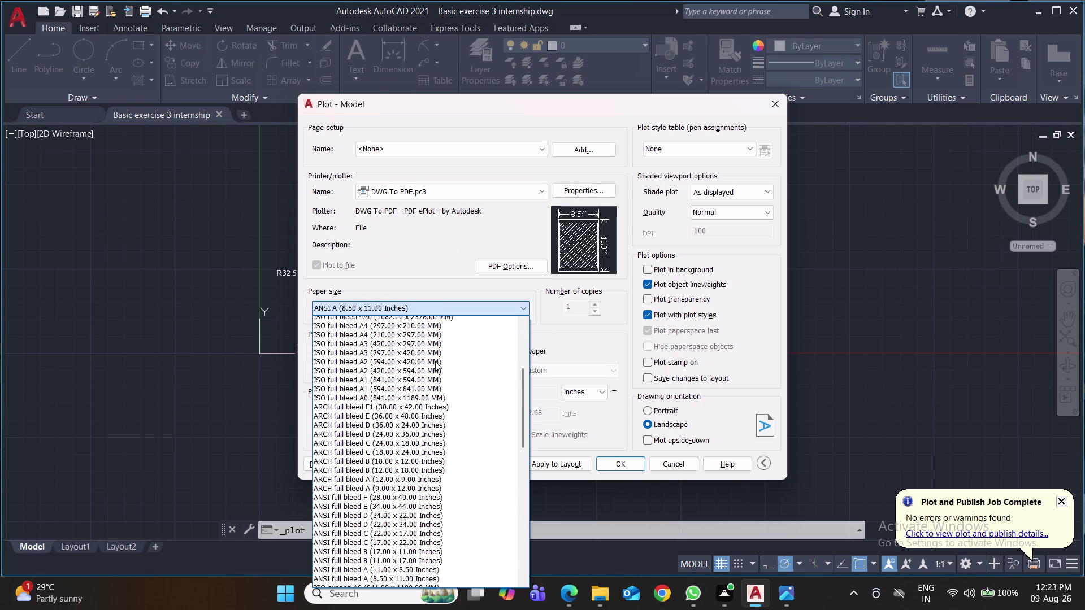
scroll(up, 3)
scroll(up, 3)
scroll(up, 3)
scroll(up, 3)
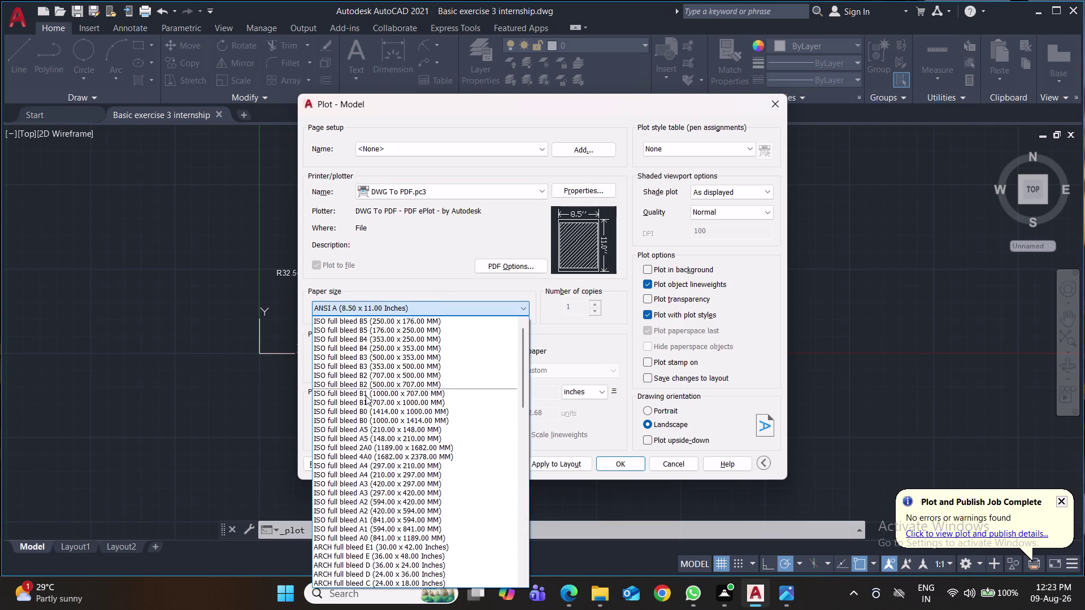
scroll(up, 3)
scroll(up, 3)
scroll(up, 3)
scroll(down, 3)
scroll(down, 3)
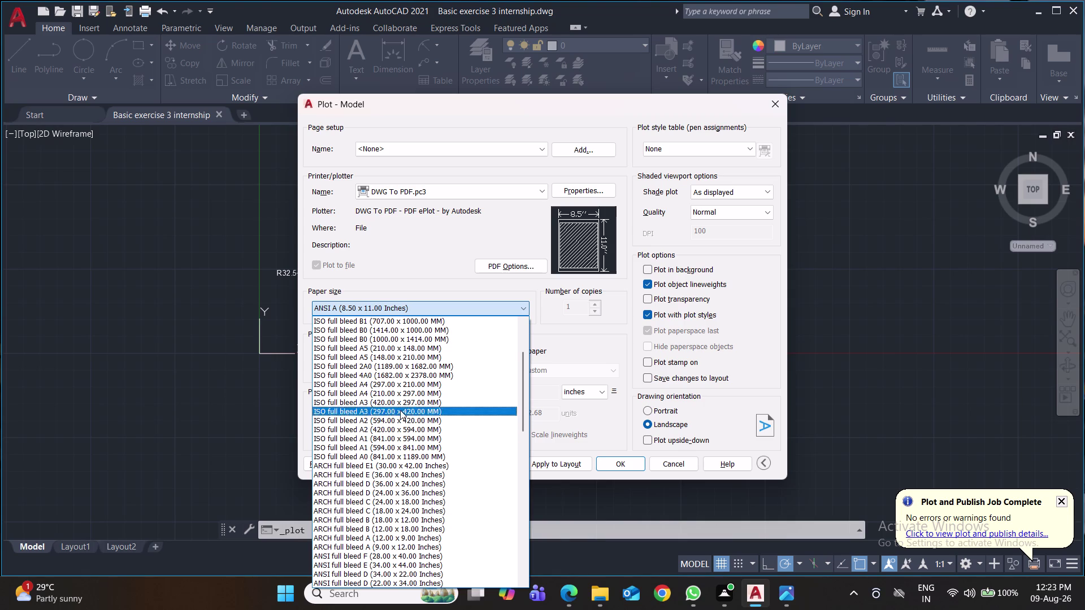
click(404, 395)
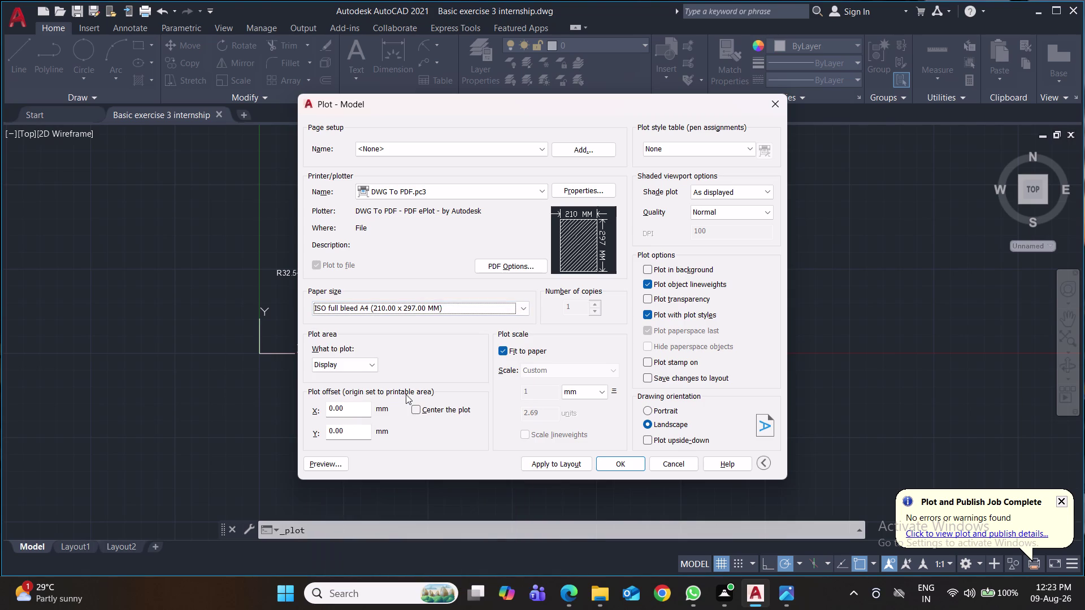
Set portrait orientation and plot area to Window.
click(661, 410)
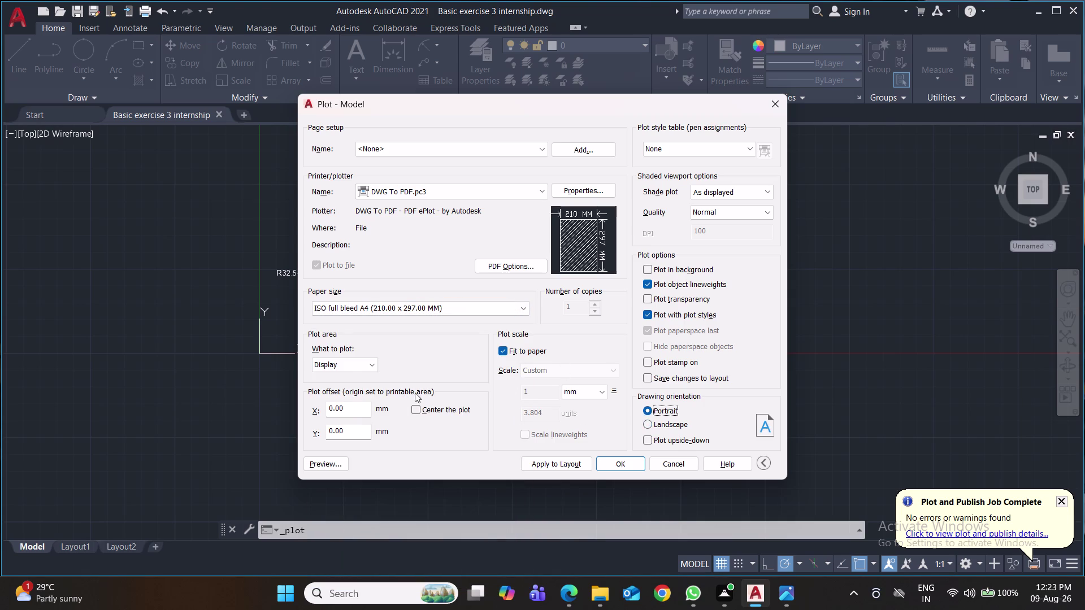
click(369, 366)
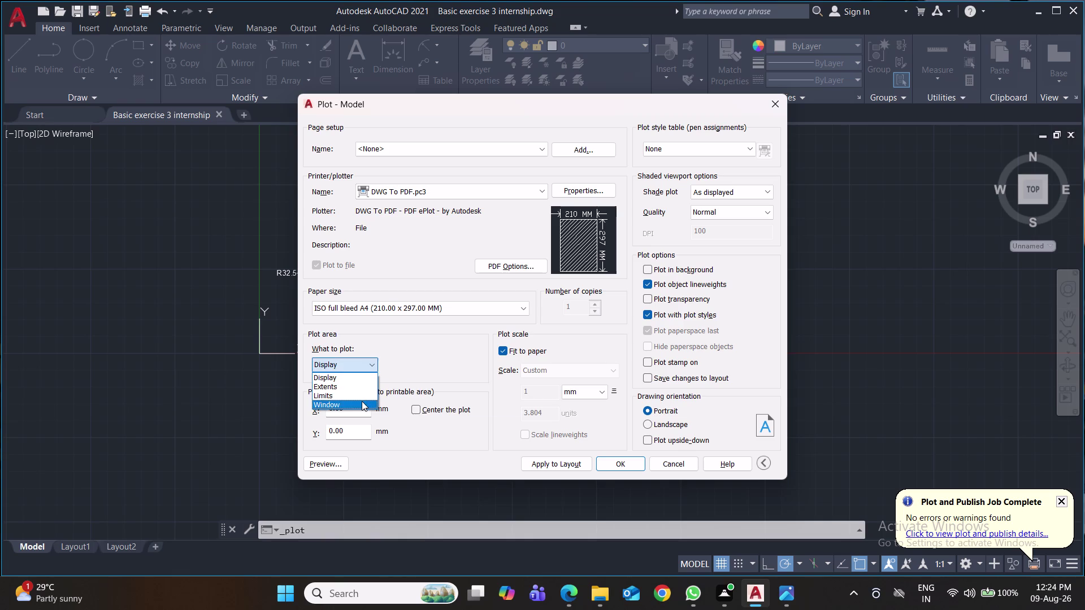
click(361, 401)
Pick window corners around the hub and arm, confirm the plot, and save the PDF.
middle_drag(386, 392, 386, 417)
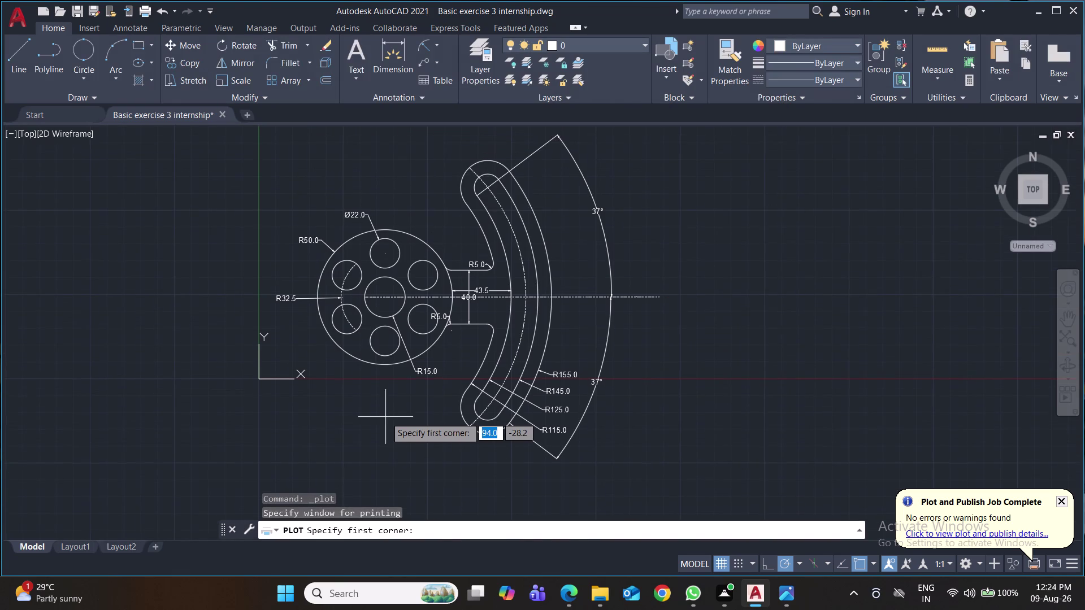
scroll(down, 3)
scroll(up, 3)
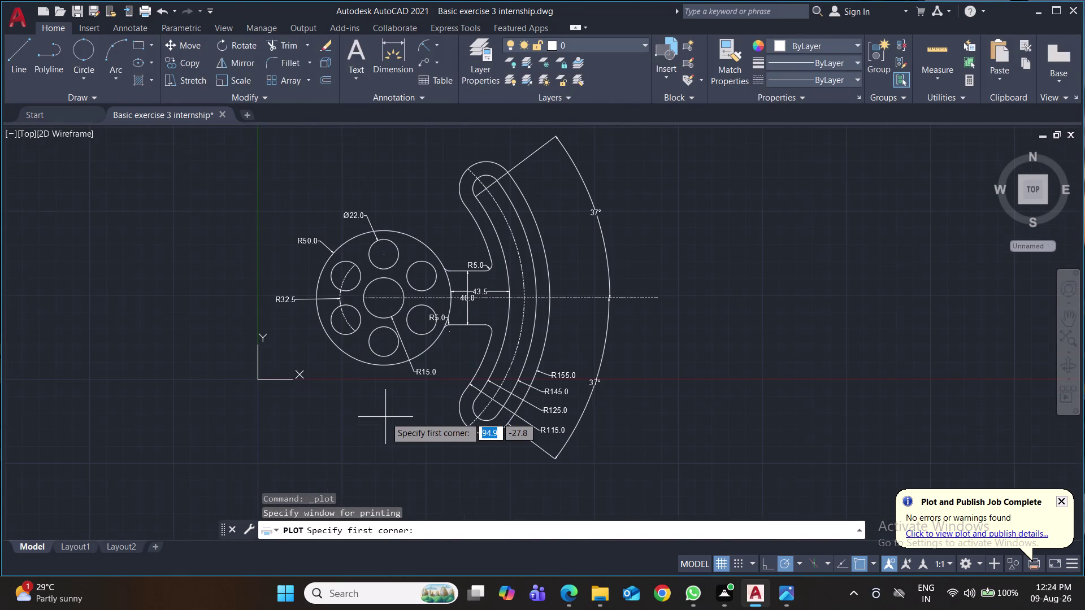
scroll(down, 3)
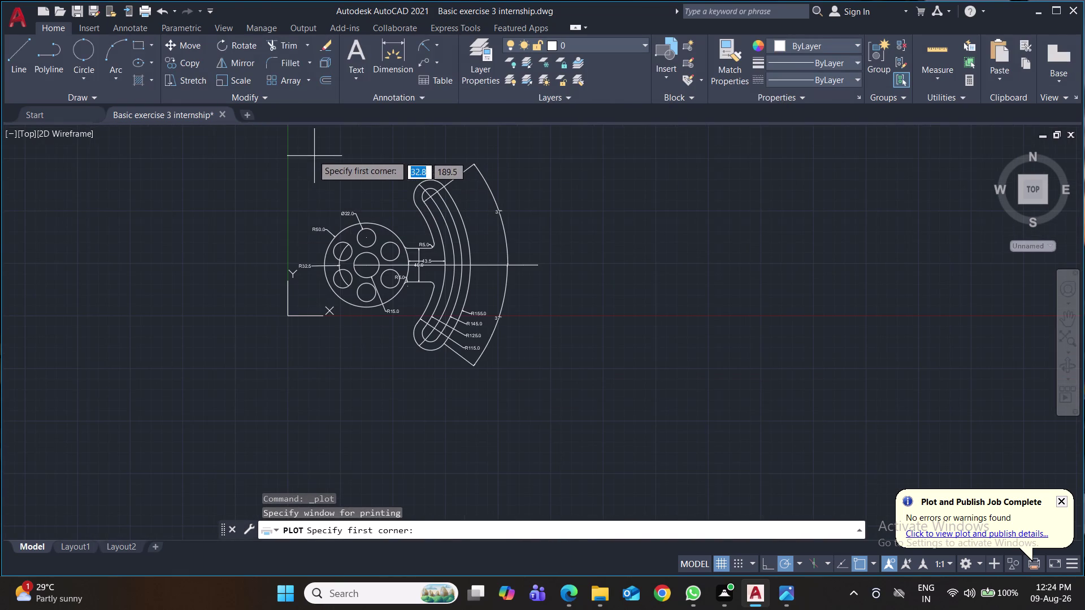
click(295, 142)
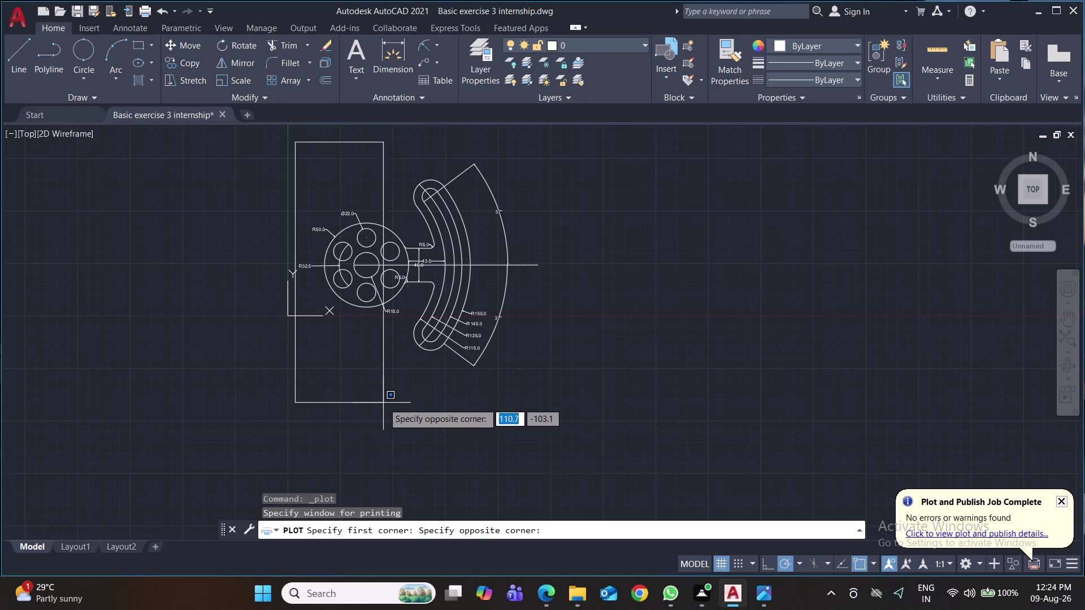
click(559, 393)
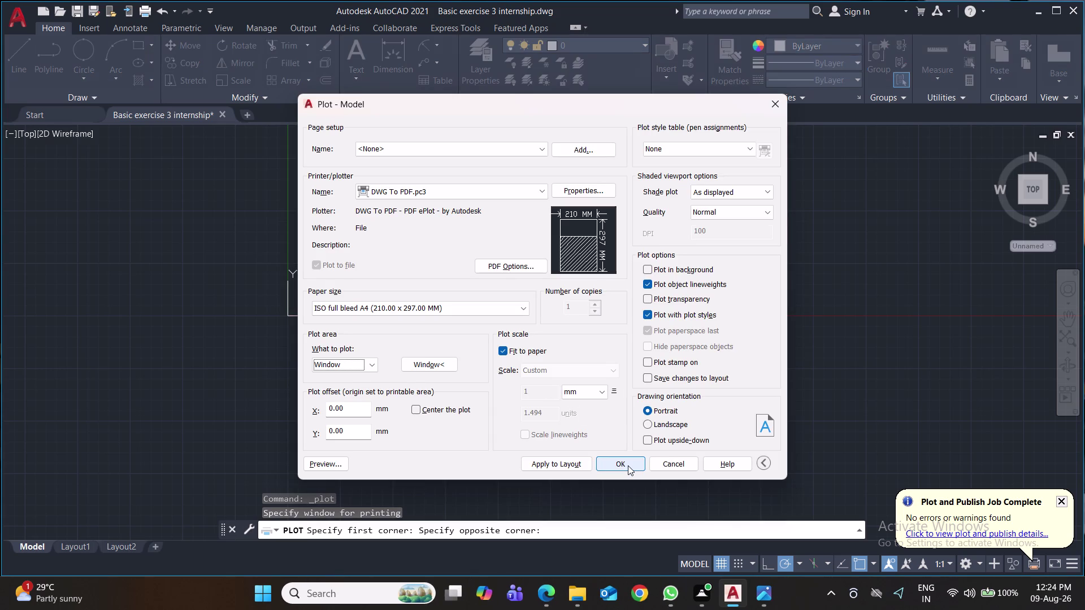
click(628, 466)
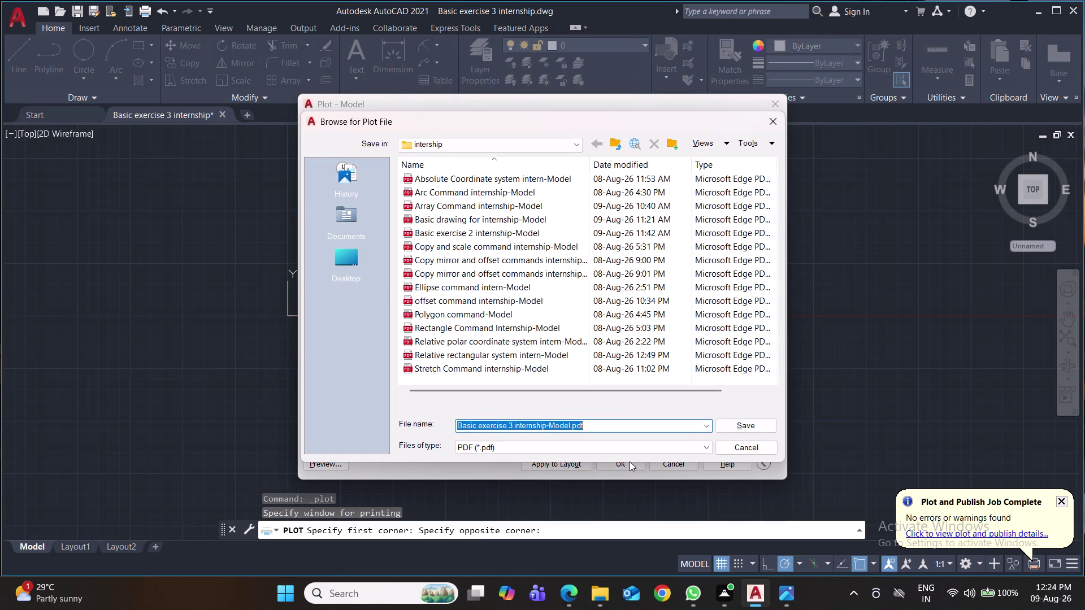
click(741, 423)
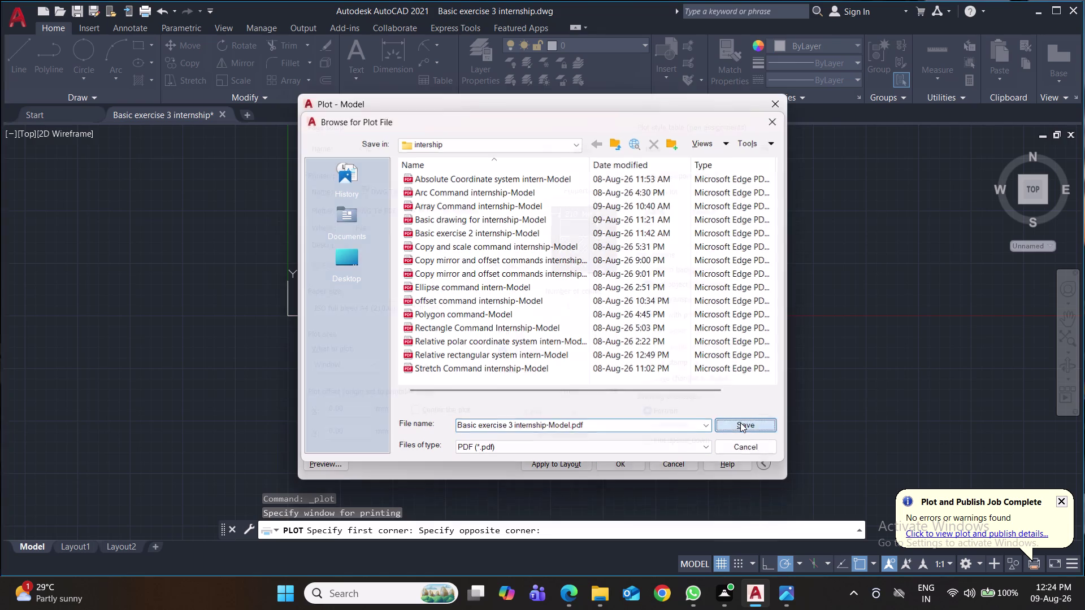